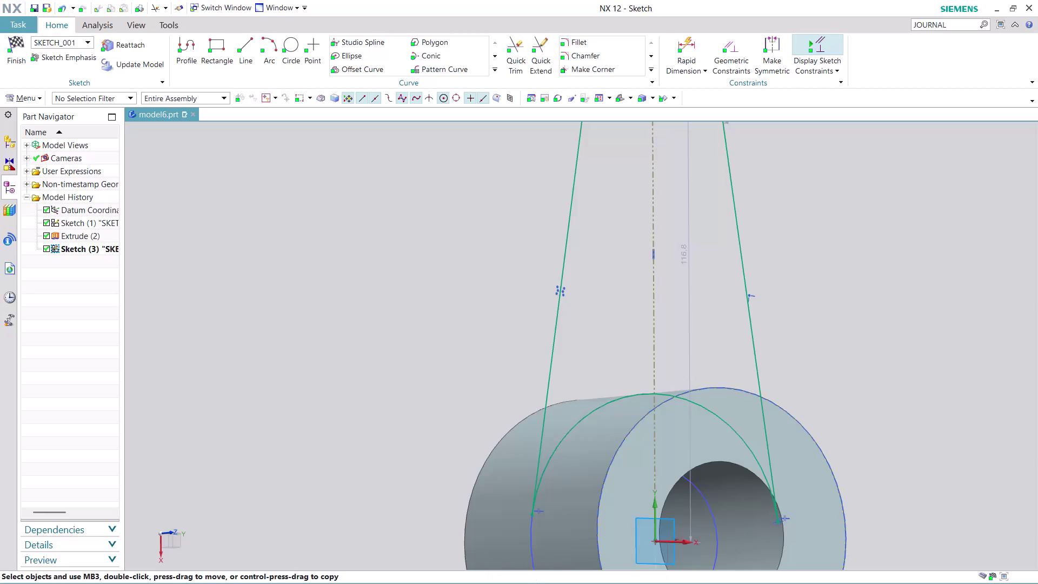
Zoom the view and orient it normal to the lever sketch plane.
scroll(down, 3)
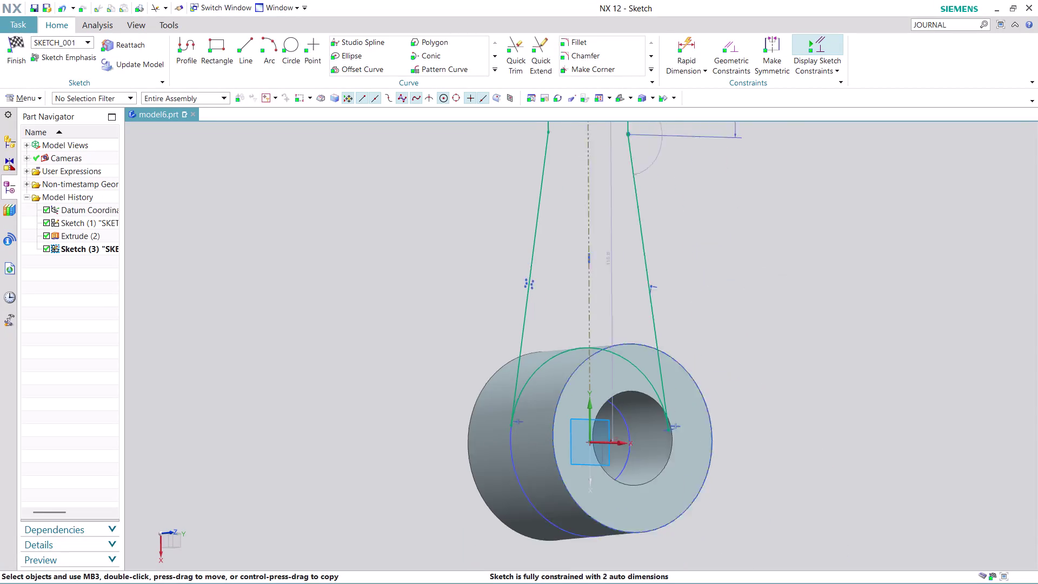
scroll(down, 3)
scroll(up, 3)
scroll(down, 3)
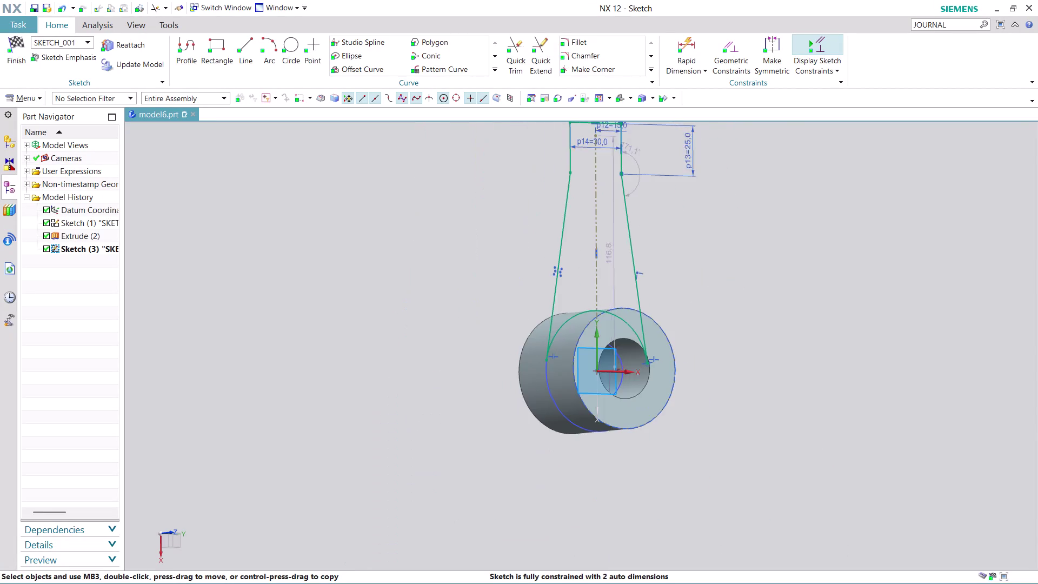
scroll(down, 3)
scroll(up, 3)
scroll(up, 3)
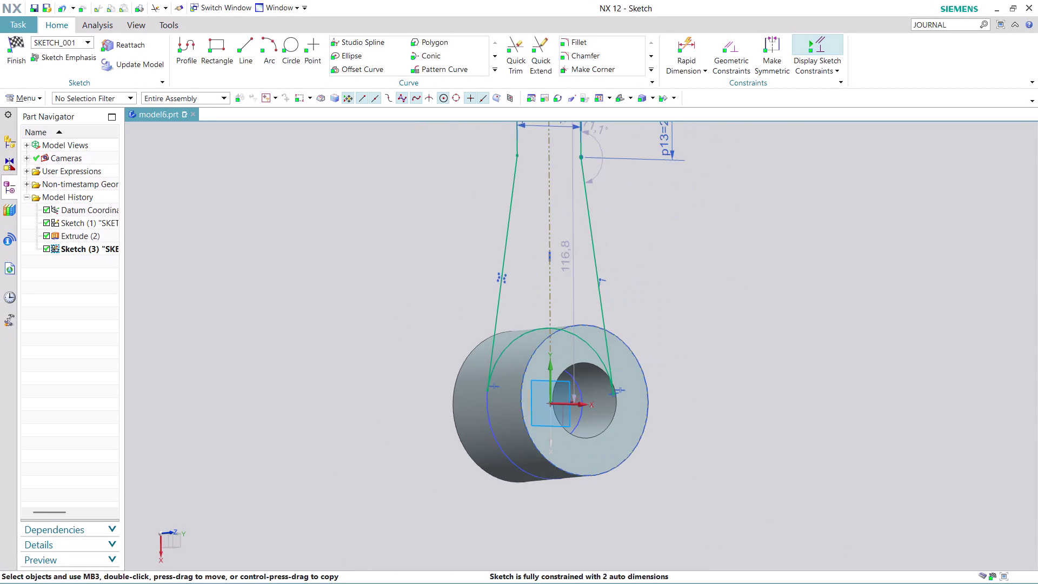
right_click(171, 532)
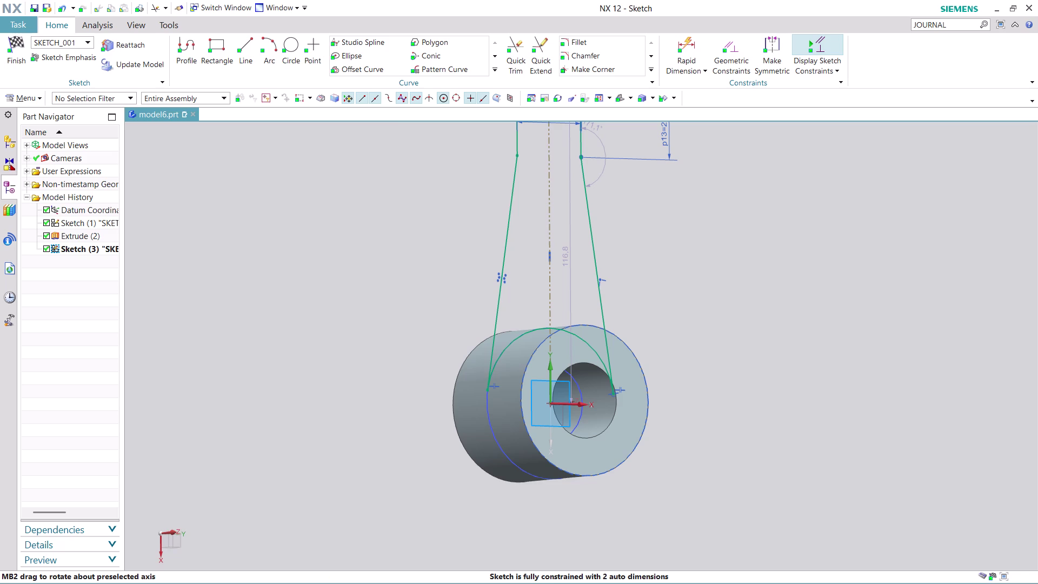
click(255, 332)
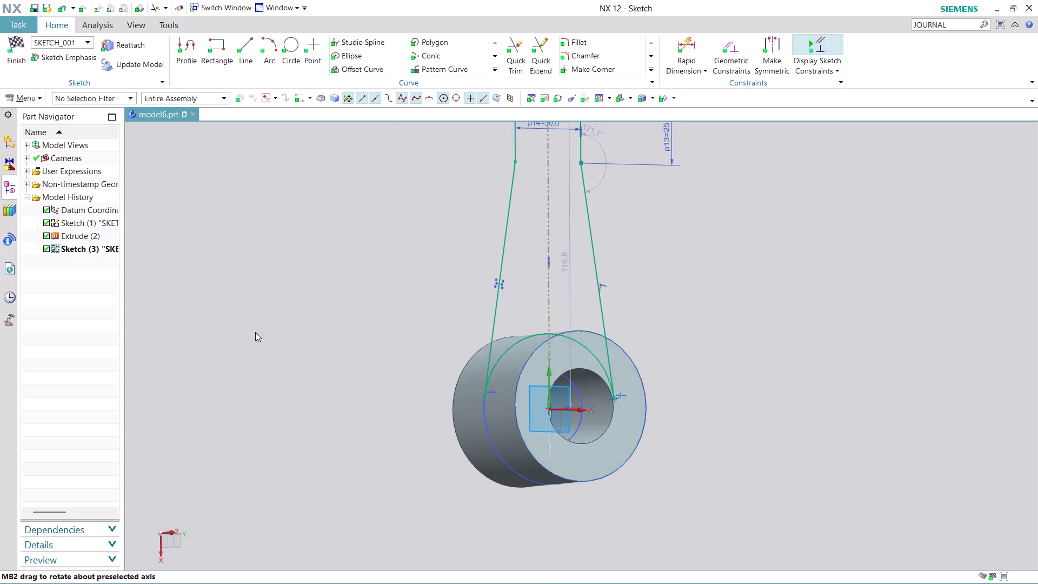
scroll(up, 3)
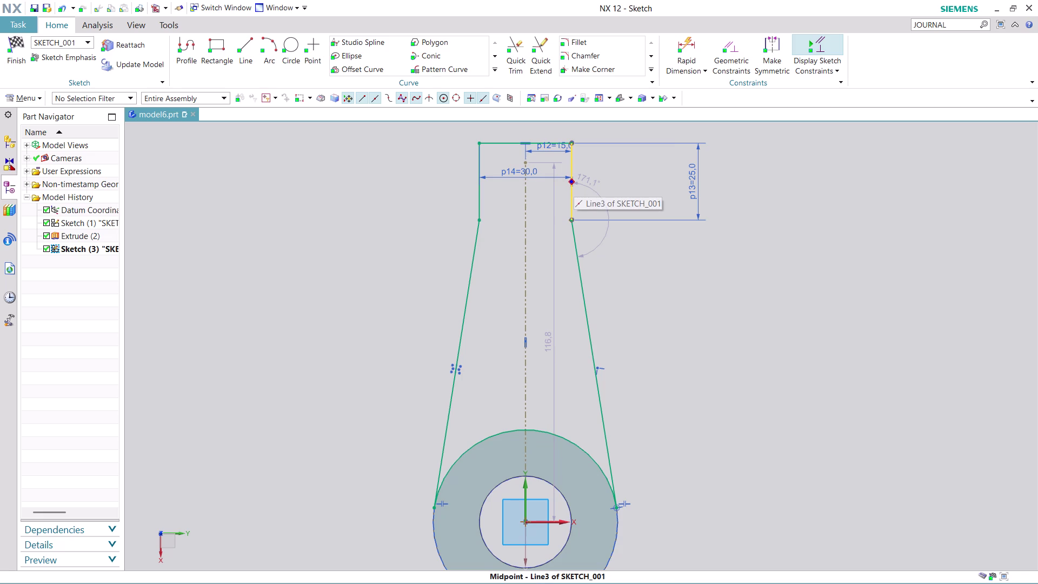
click(698, 42)
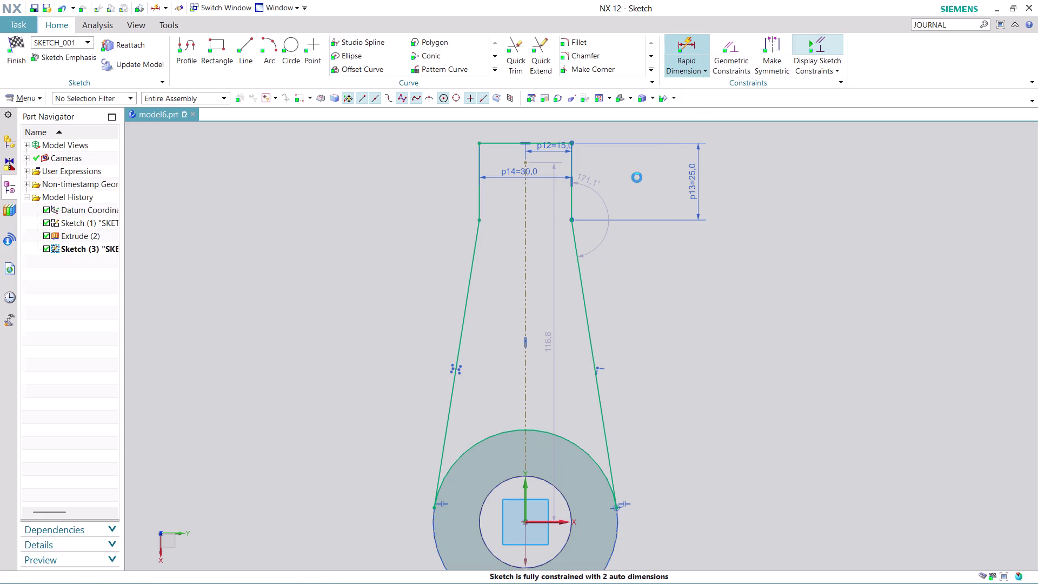
Dimension the arm's right-edge midpoint 110 from the hub centre, then finish the sketch.
click(572, 182)
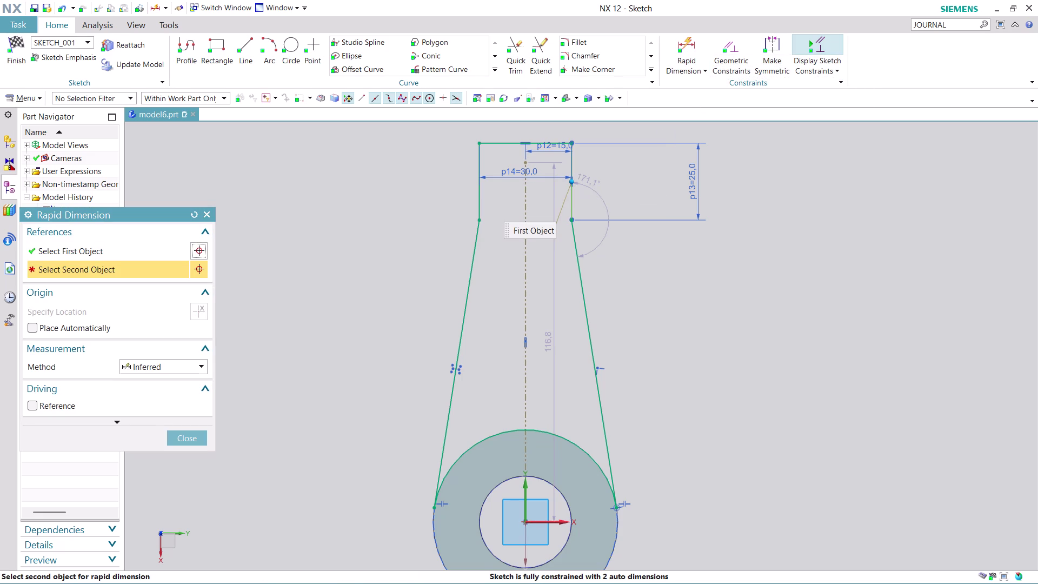
click(524, 521)
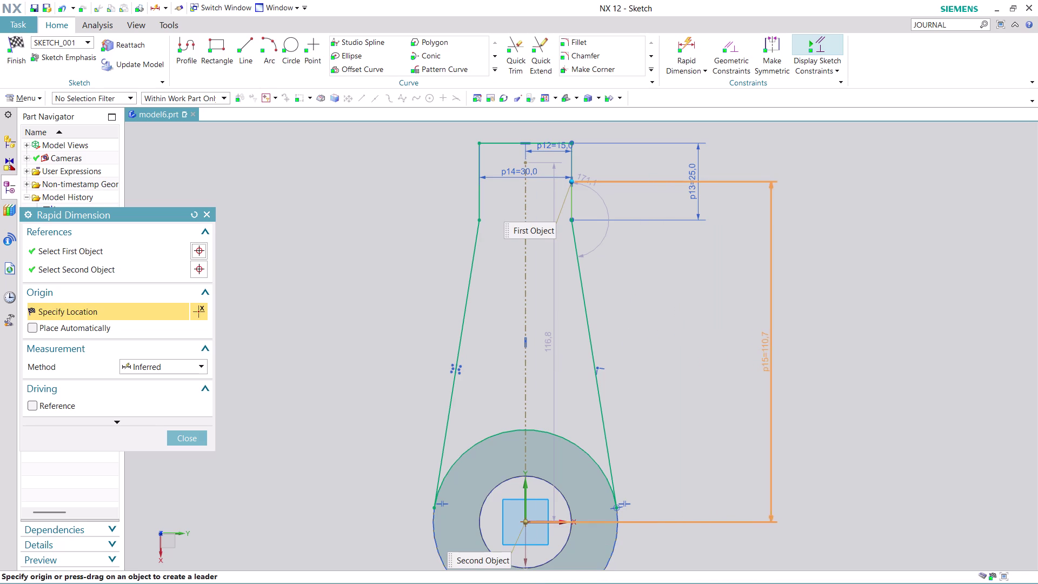
click(770, 335)
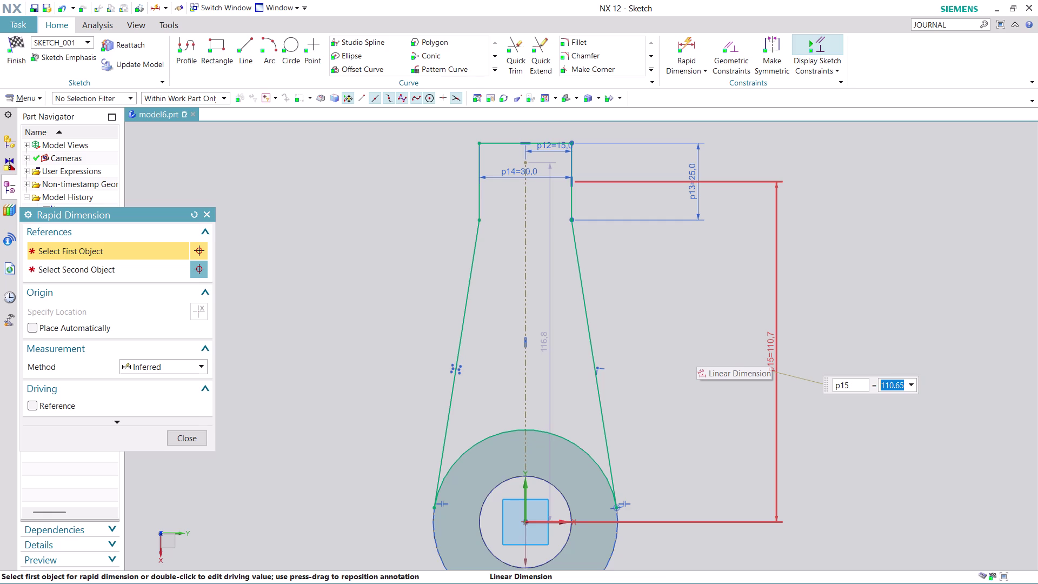
text(110)
key(Return)
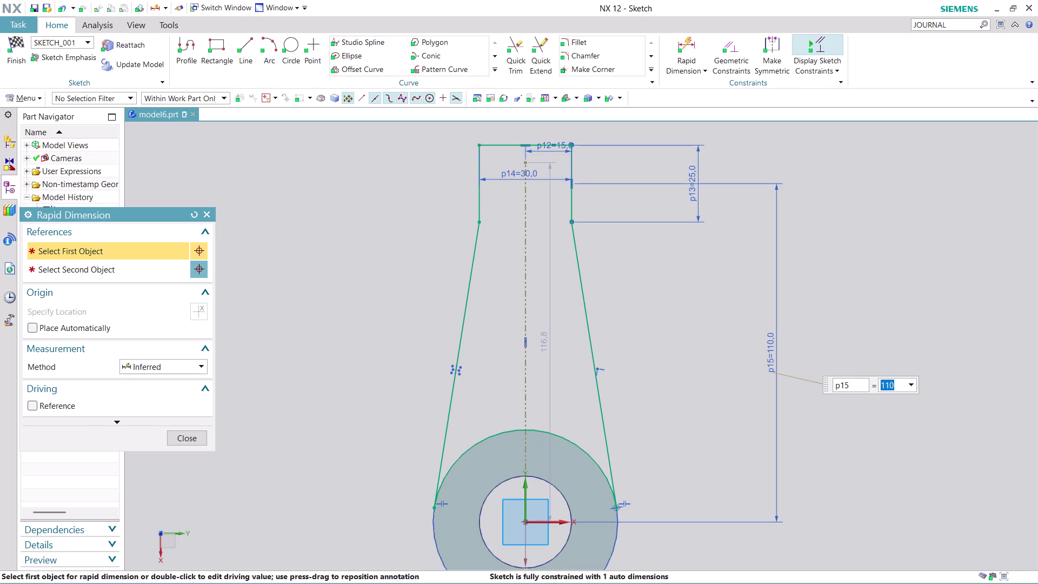
click(187, 429)
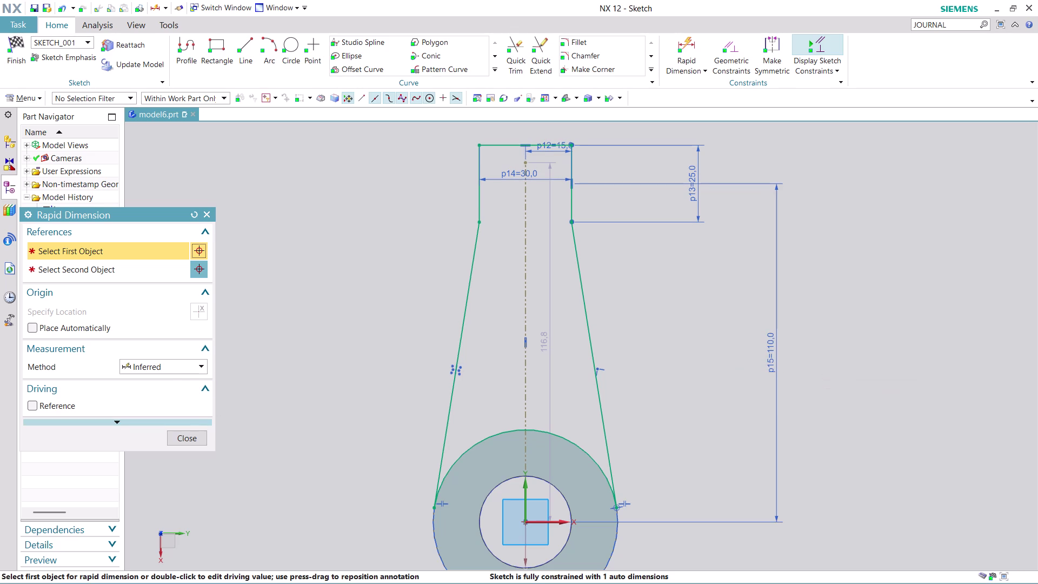
click(186, 441)
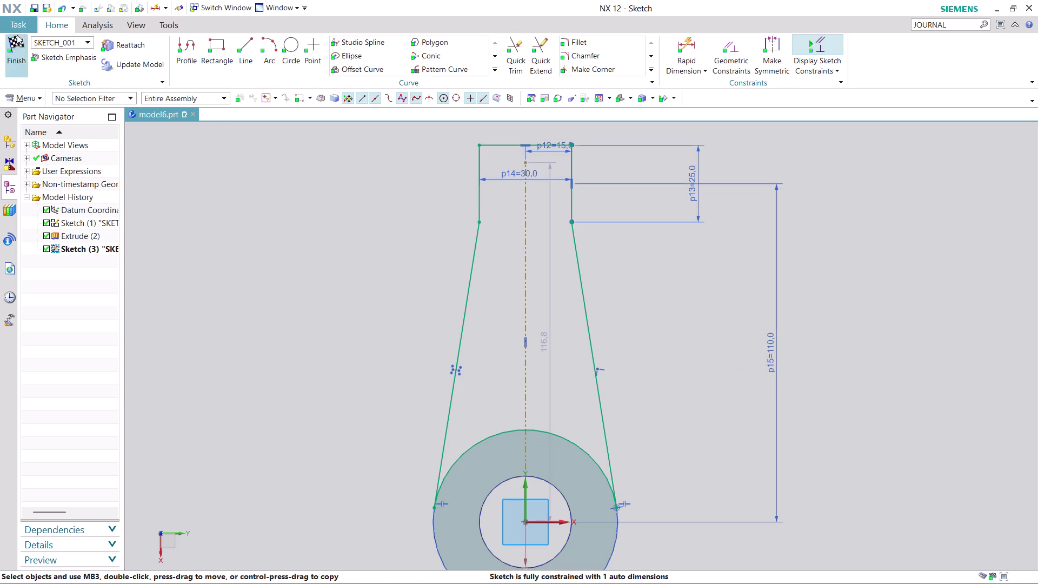
click(12, 66)
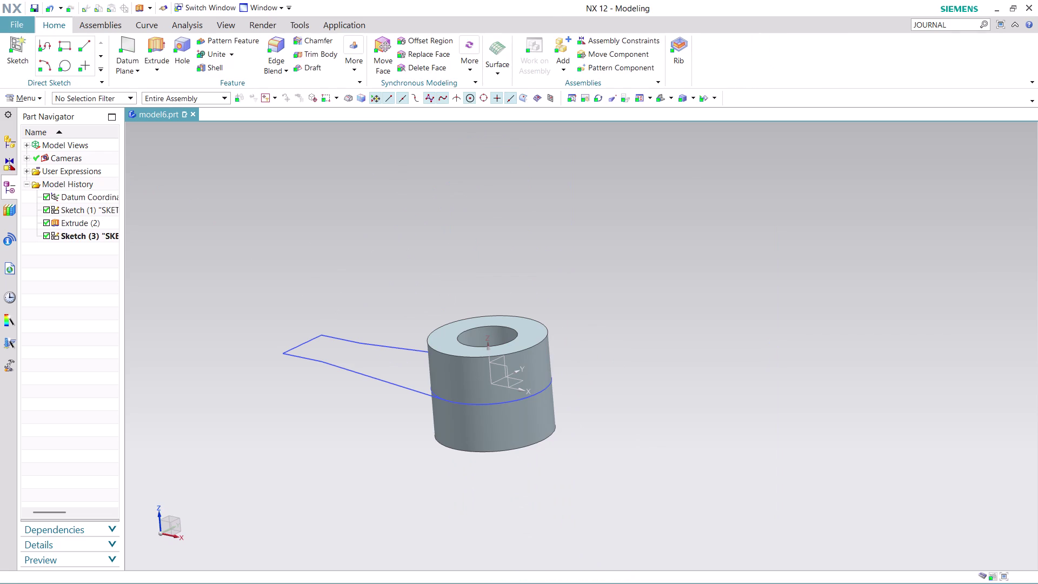
Extrude the arm profile with Symmetric Value 25 mm, united with the hub ring.
click(168, 39)
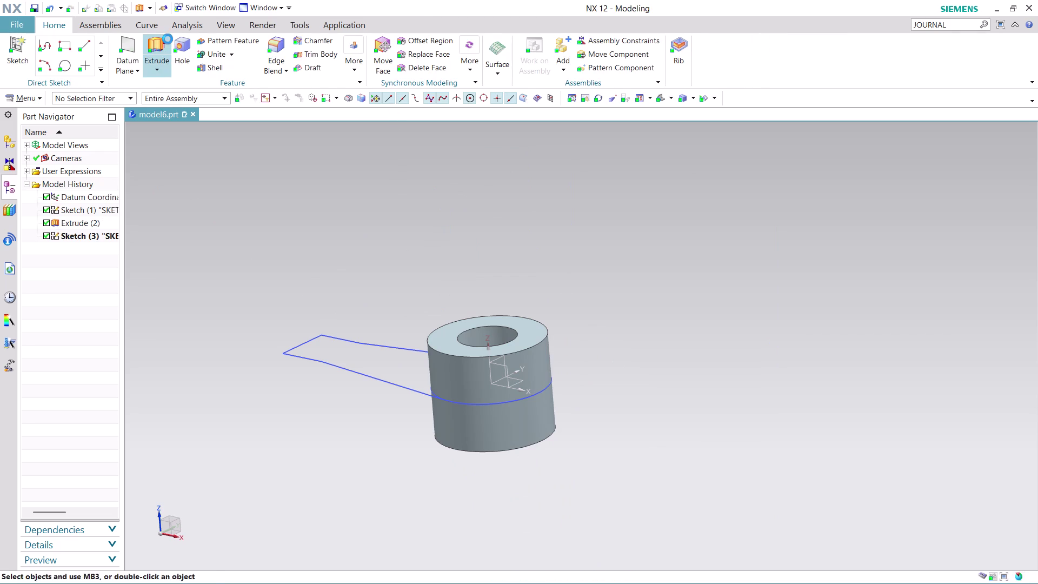
click(368, 362)
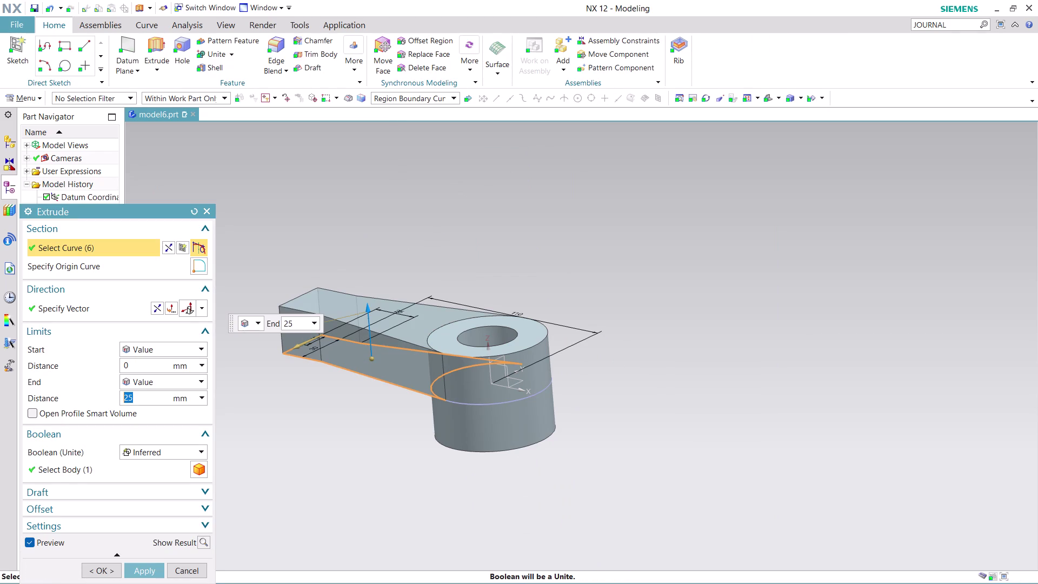
click(194, 380)
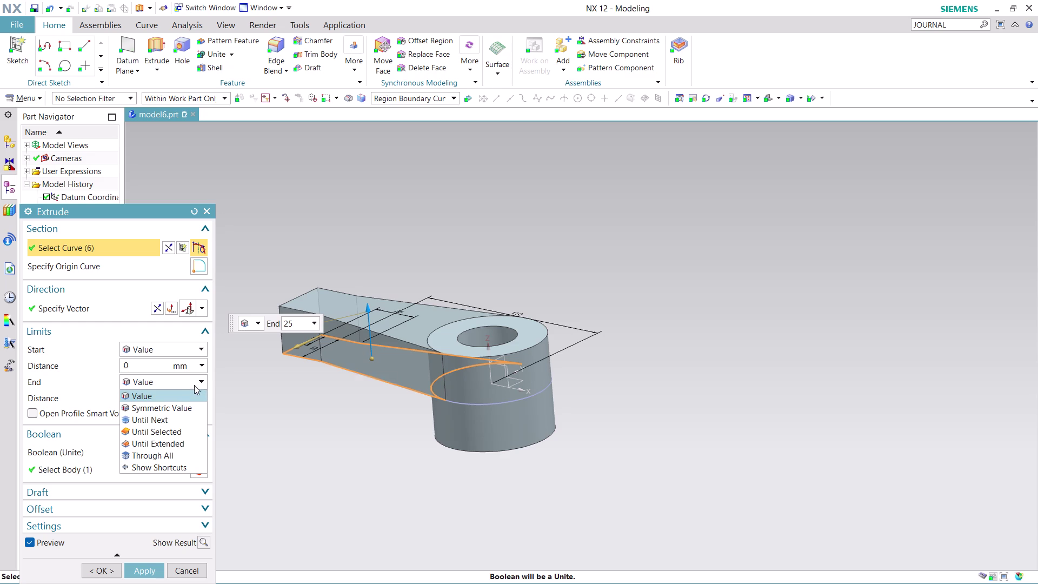
click(180, 411)
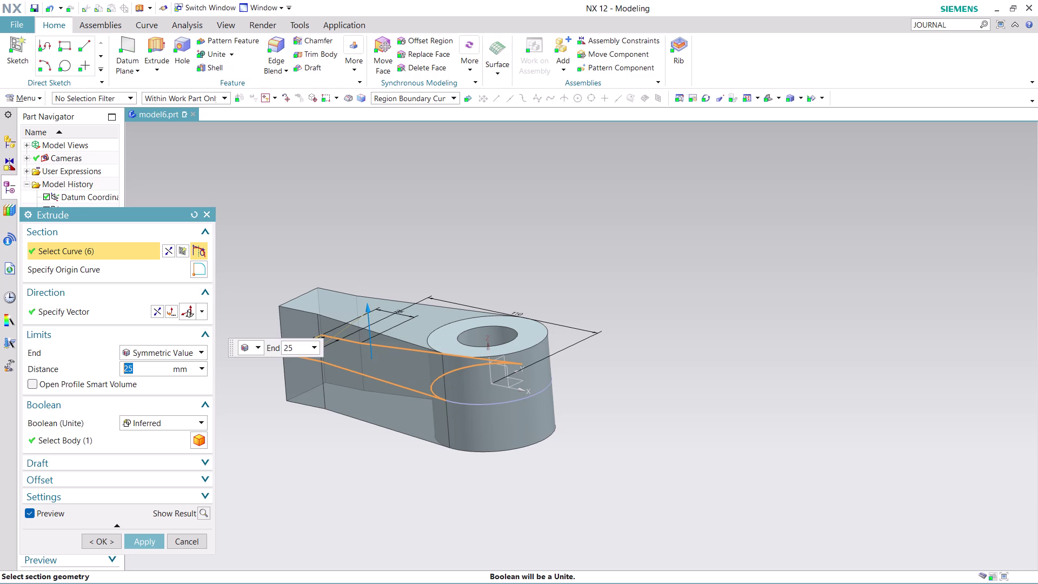
key(5)
click(143, 540)
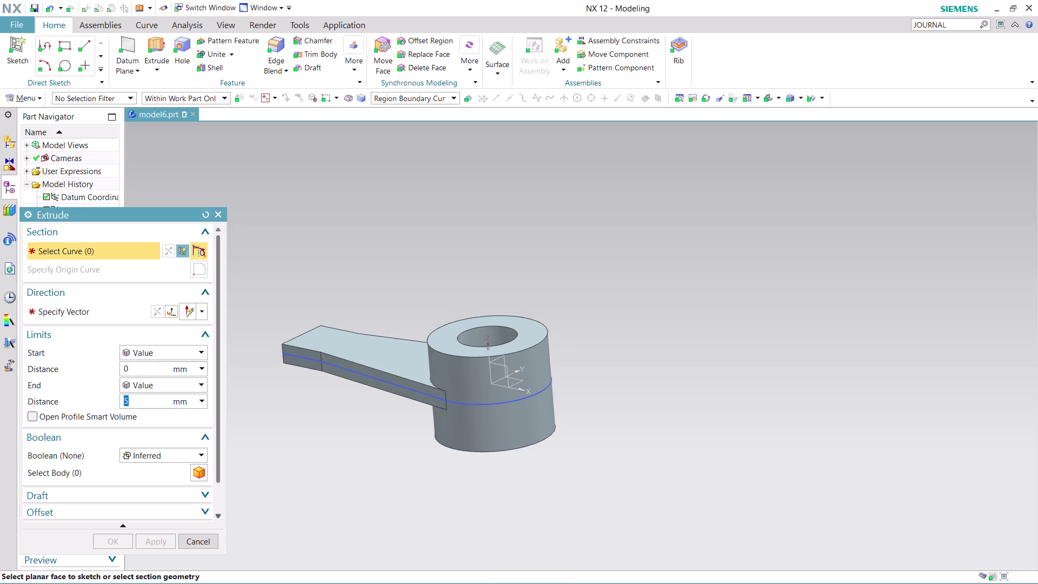
click(207, 538)
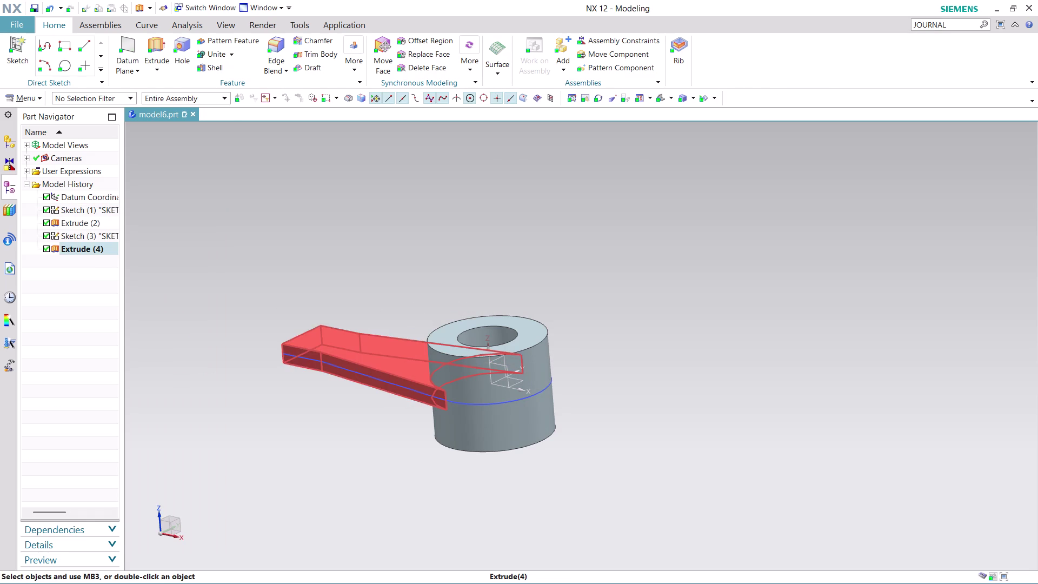
scroll(up, 3)
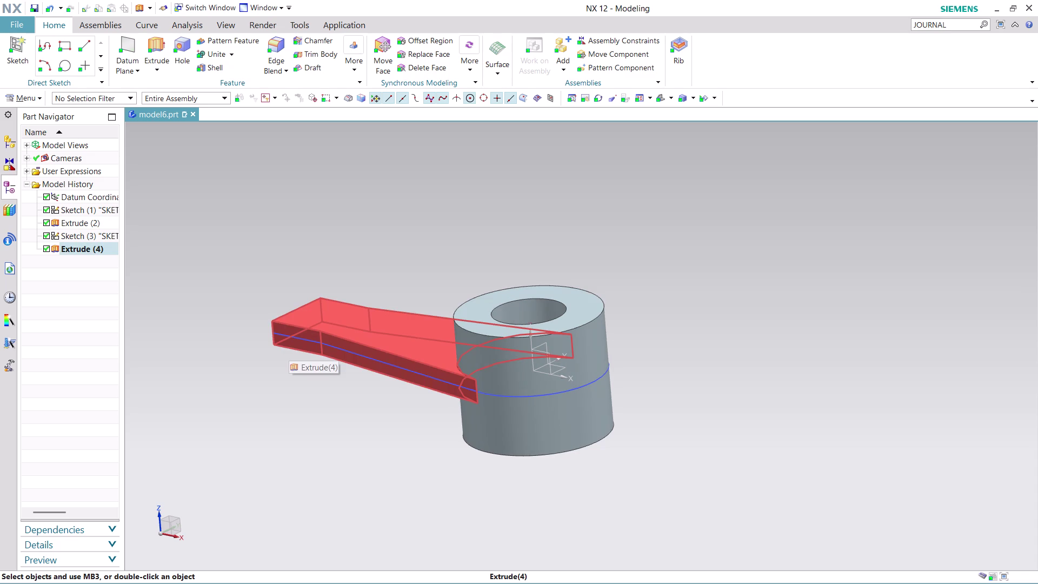
click(33, 98)
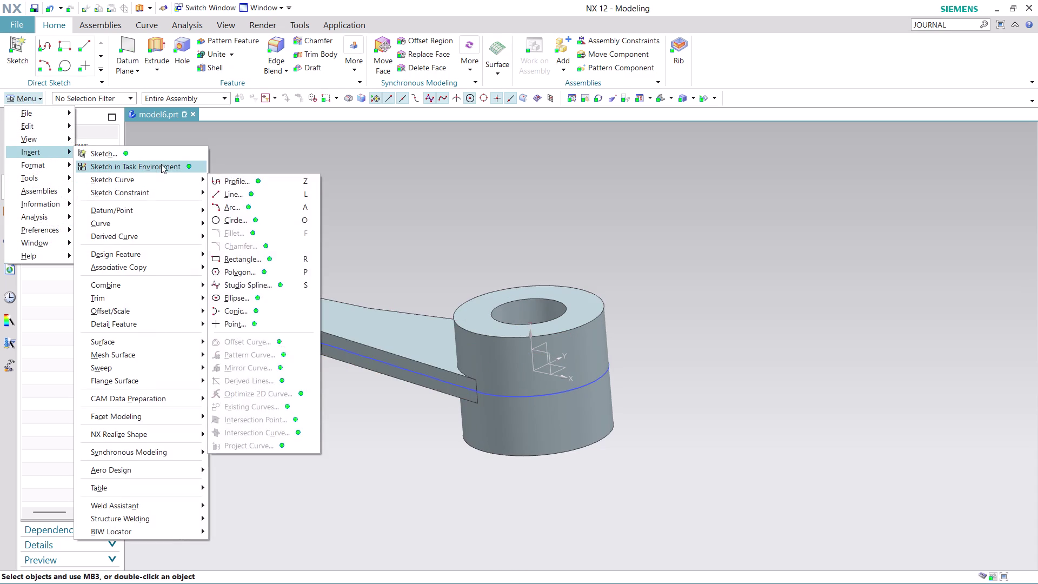
Create Sketch (5) on the arm's end face with an edge-based horizontal vector and origin point.
click(162, 164)
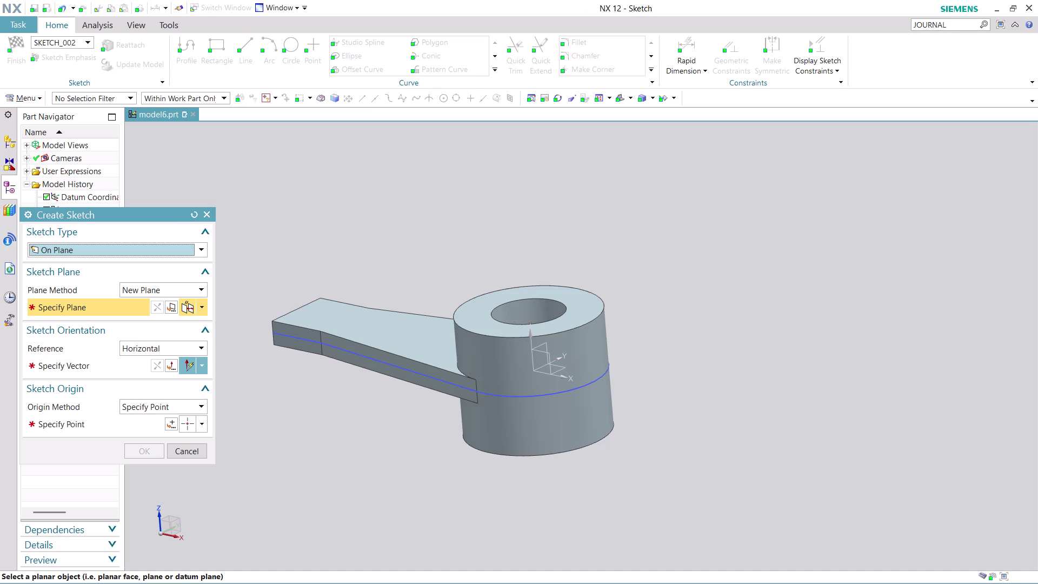
click(293, 332)
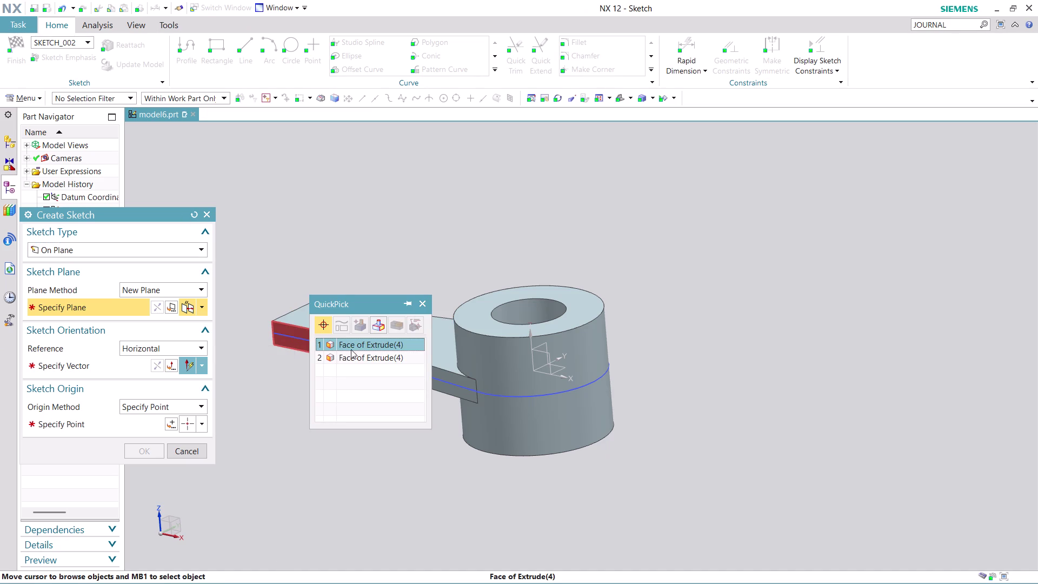
click(365, 343)
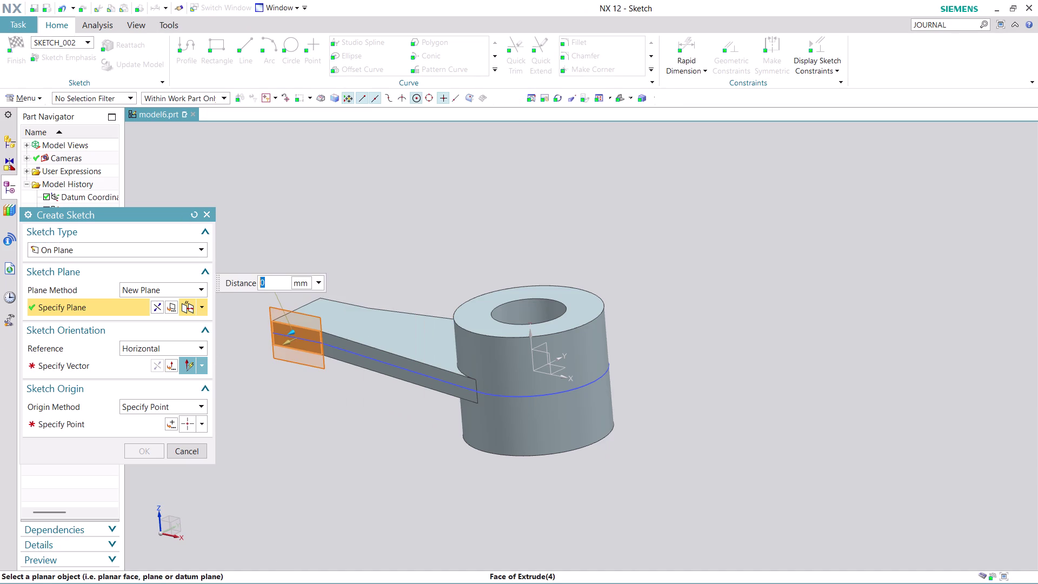
click(129, 366)
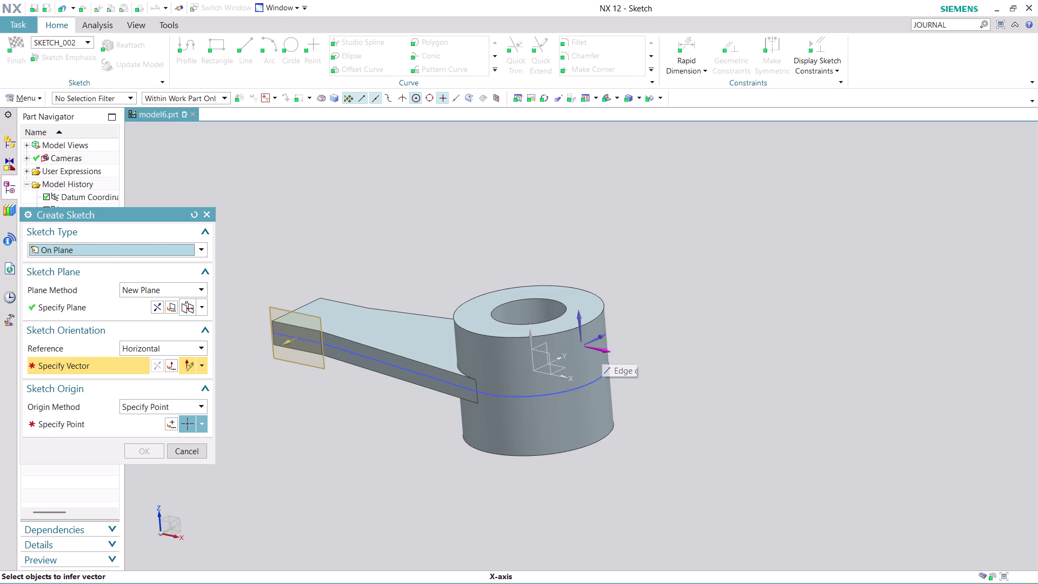
click(580, 317)
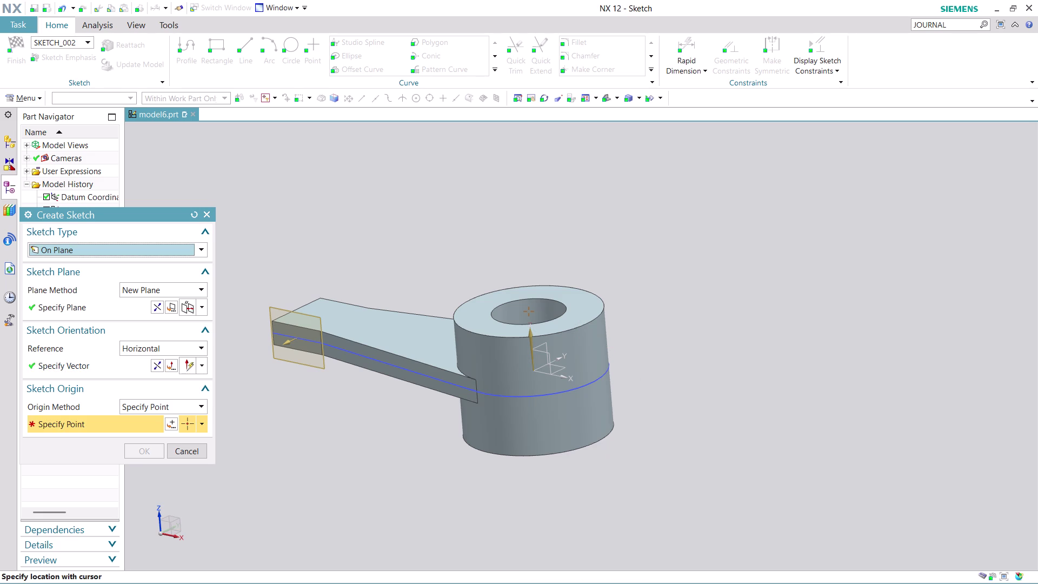
click(168, 426)
click(152, 436)
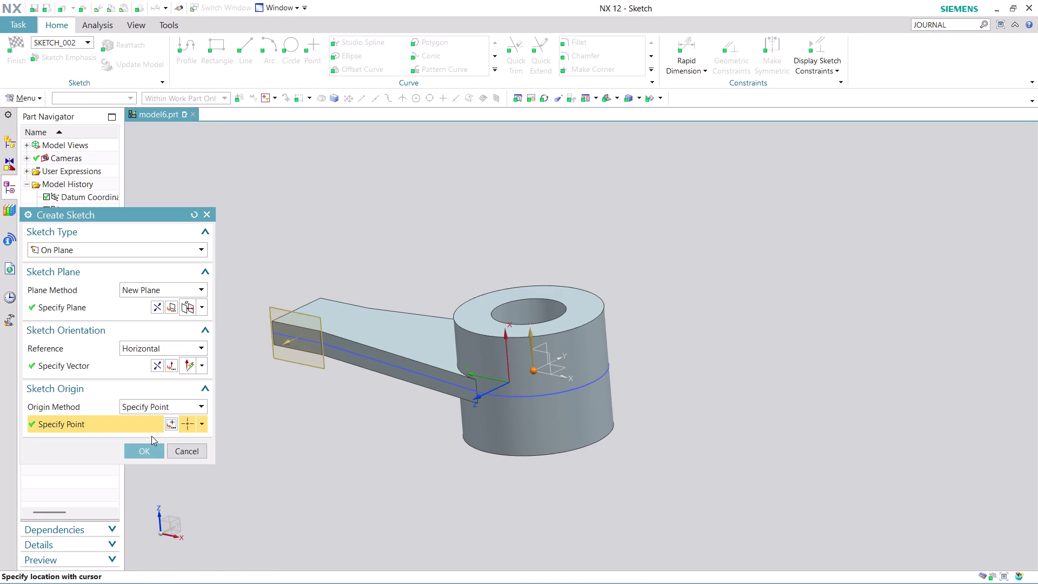
click(144, 450)
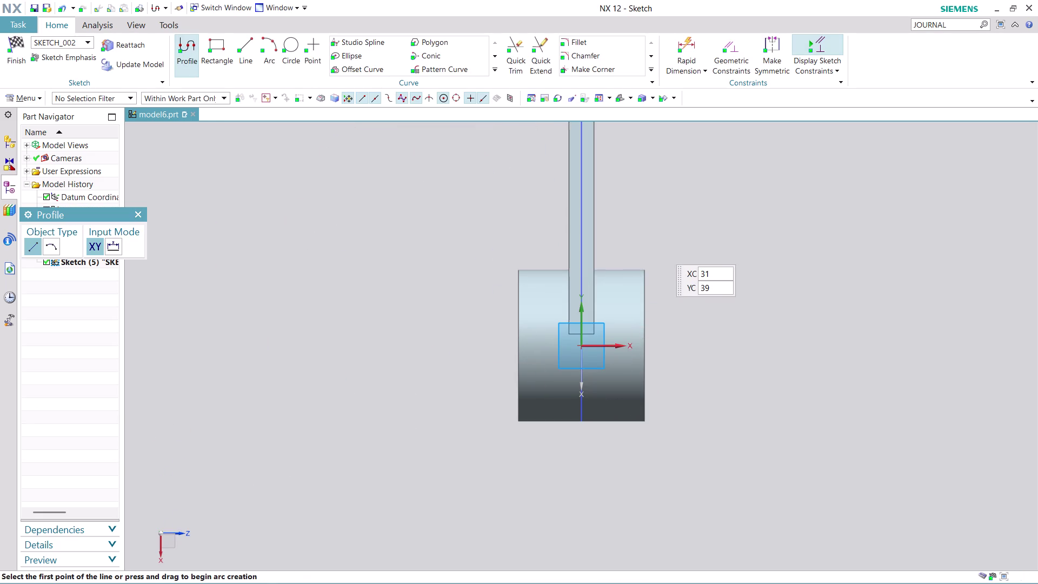
Zoom and pan onto the arm's upper end, trying Circle and Profile before cancelling.
scroll(up, 3)
scroll(down, 3)
scroll(down, 3)
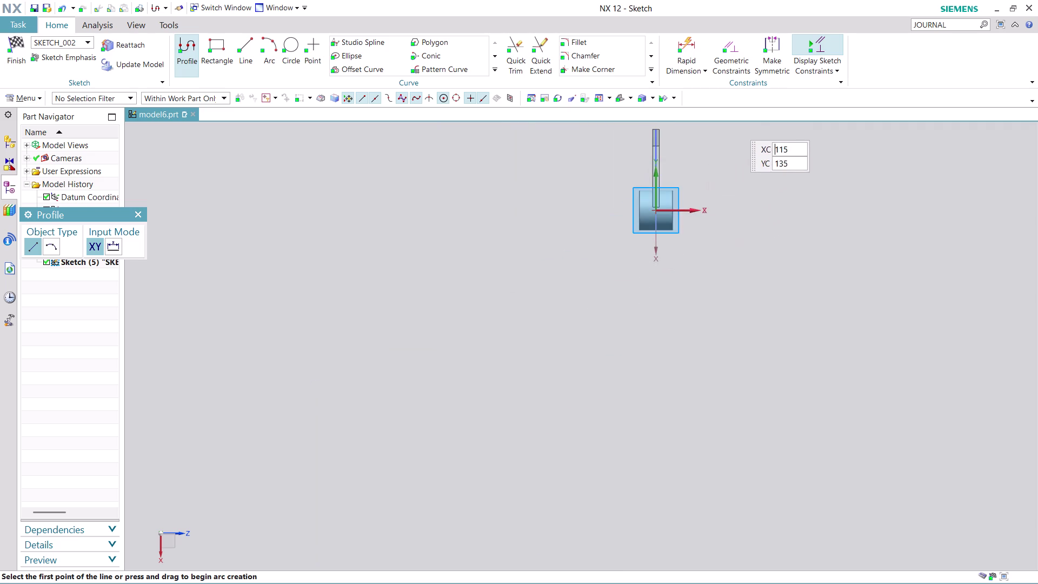
scroll(up, 3)
scroll(up, 3)
scroll(down, 3)
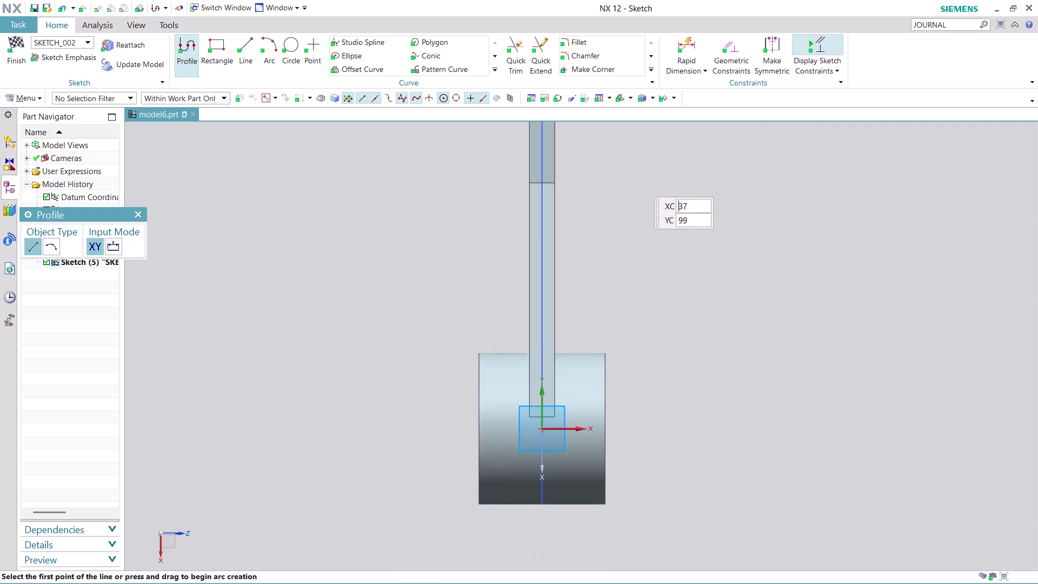
scroll(down, 3)
middle_drag(620, 220, 579, 322)
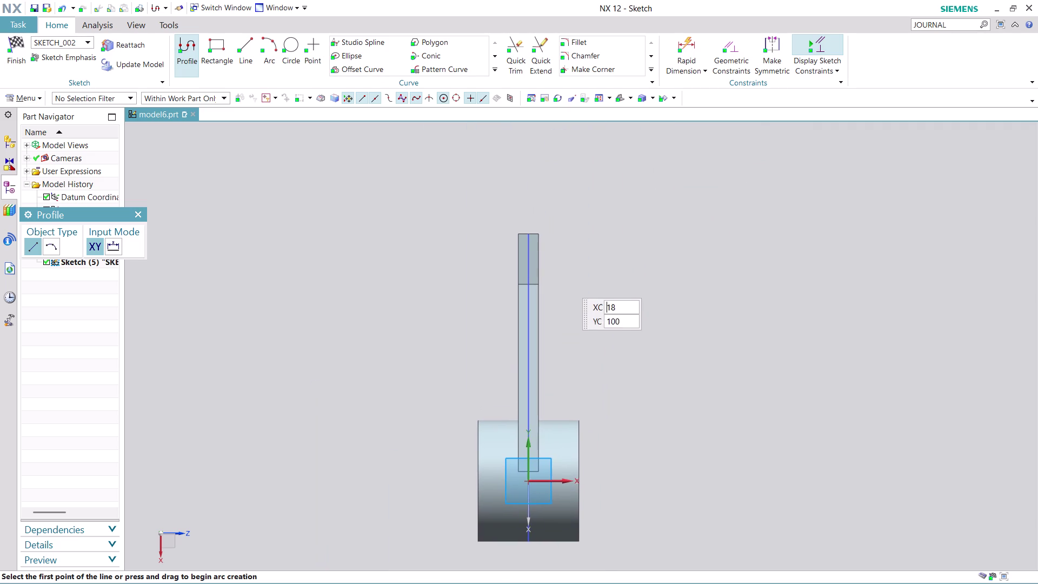
scroll(up, 3)
scroll(up, 3)
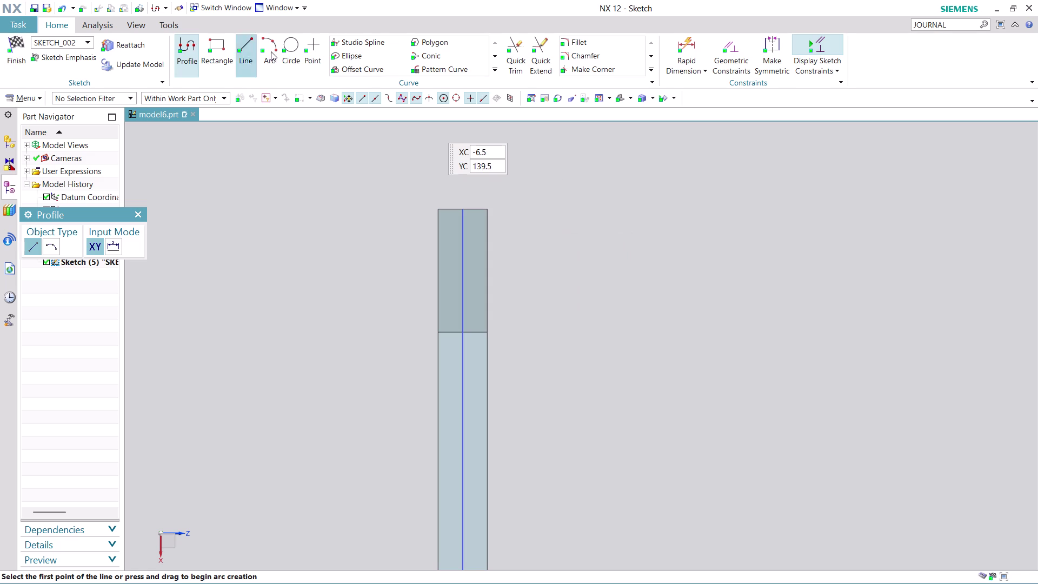
click(295, 41)
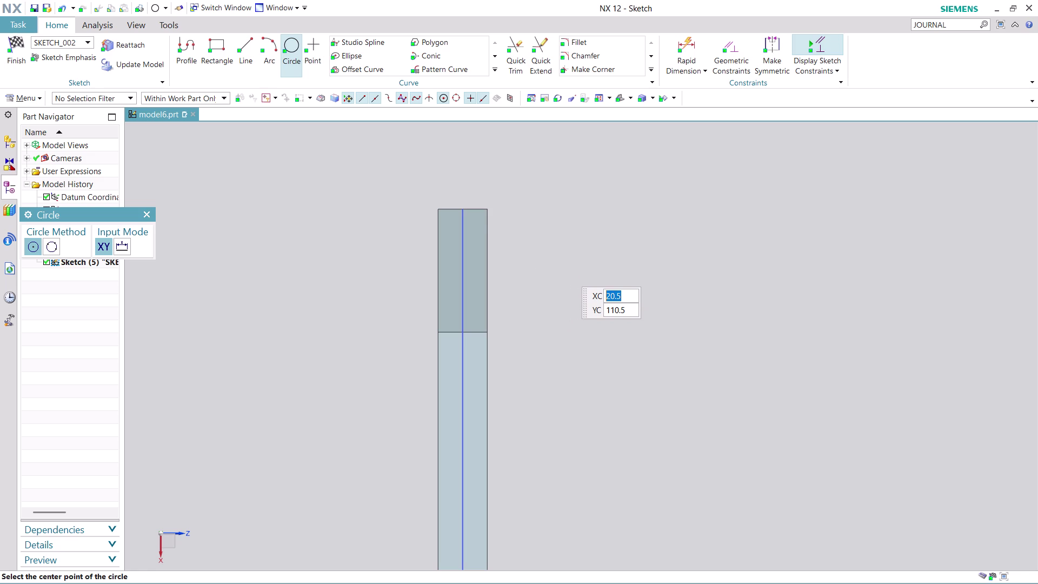
click(190, 41)
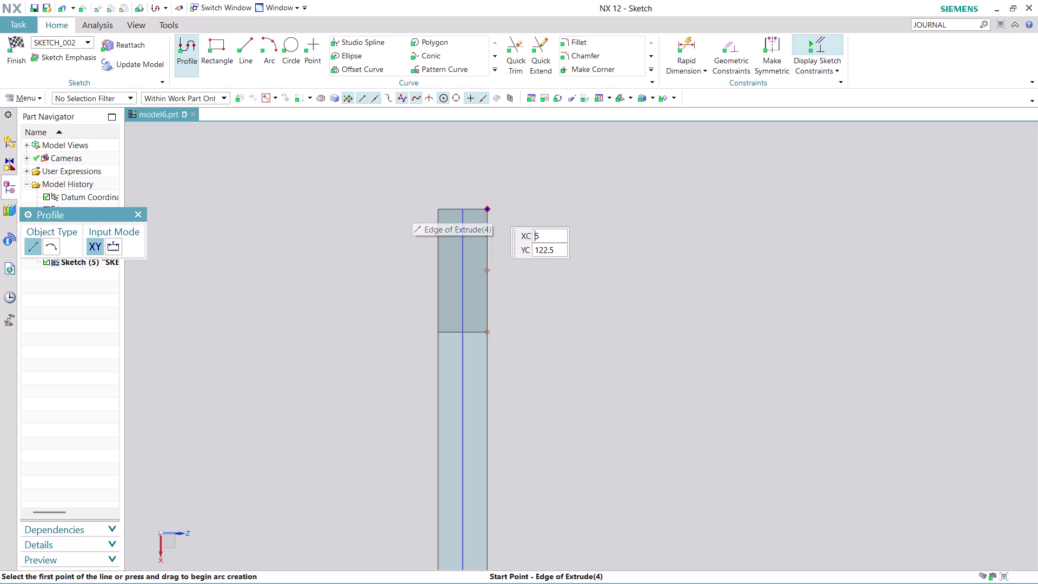
key(Escape)
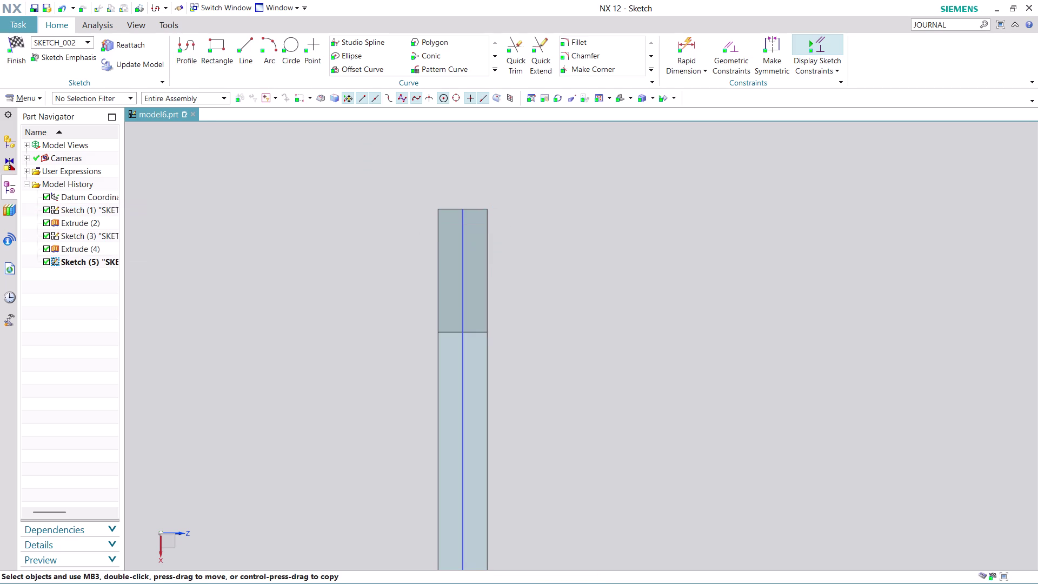
Project the arm's upper right edge into Sketch (5) as a reference curve.
click(498, 68)
click(452, 93)
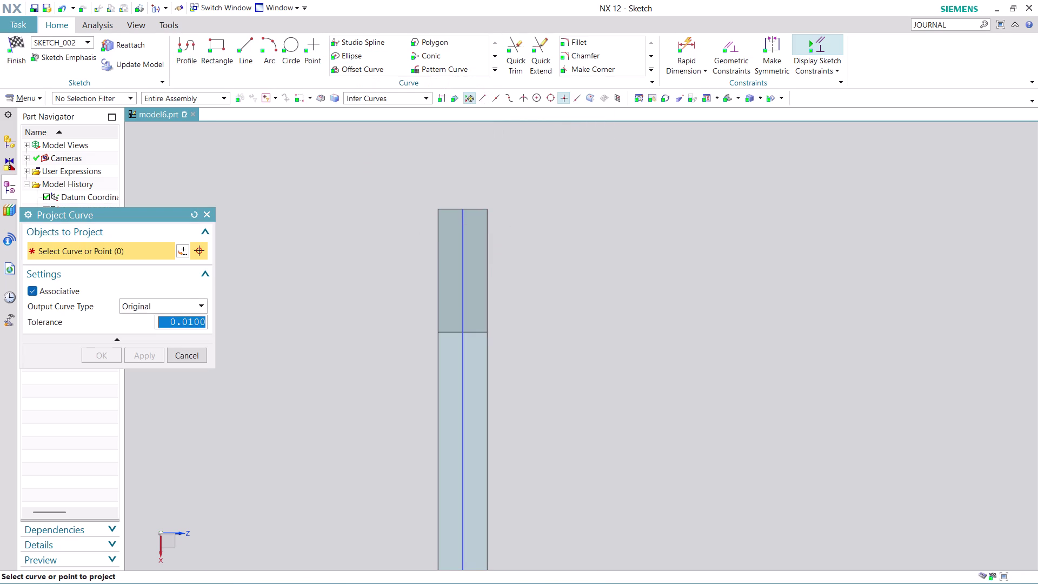
click(488, 276)
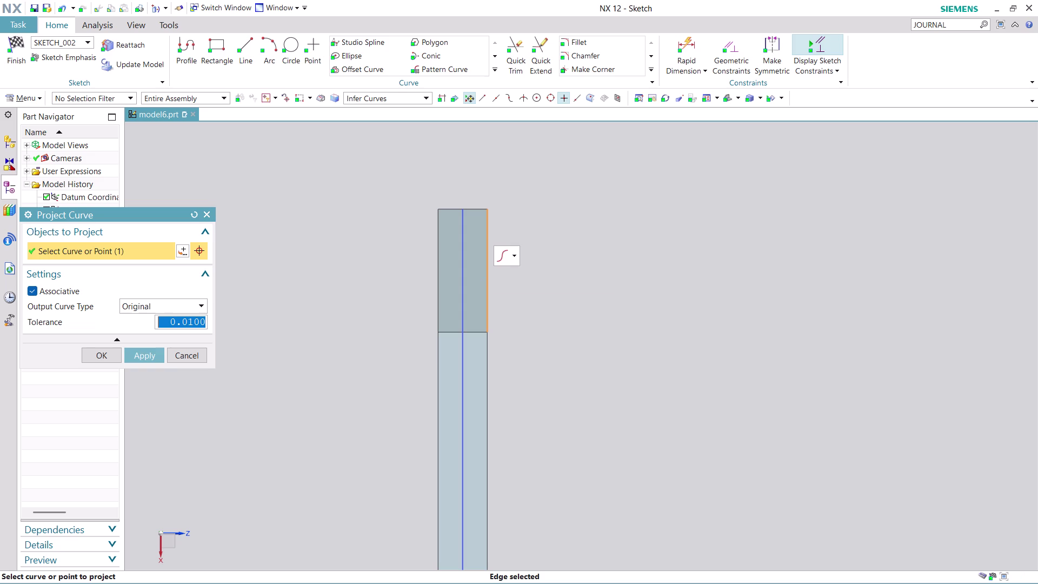
click(152, 351)
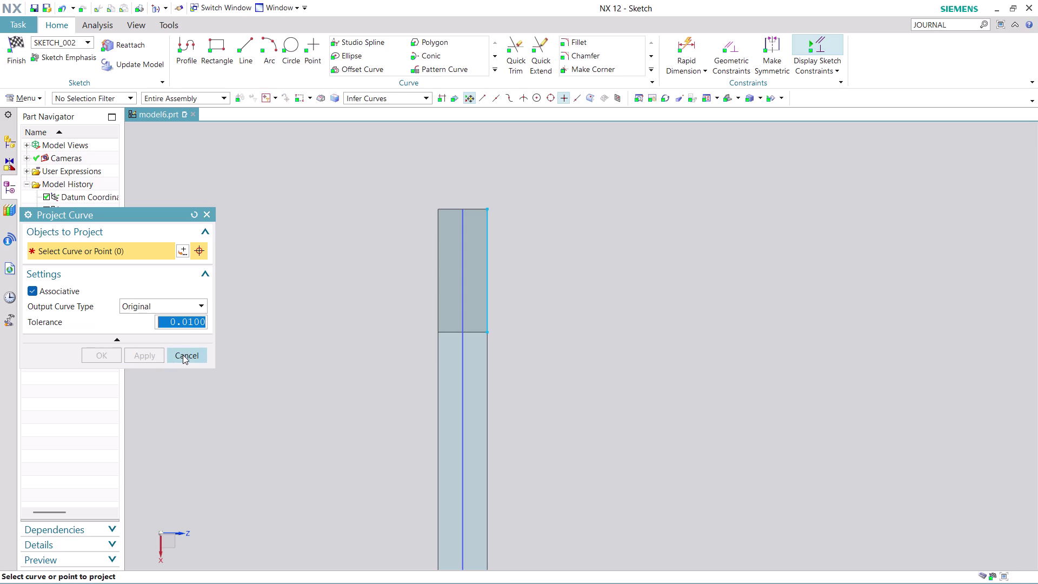
click(182, 355)
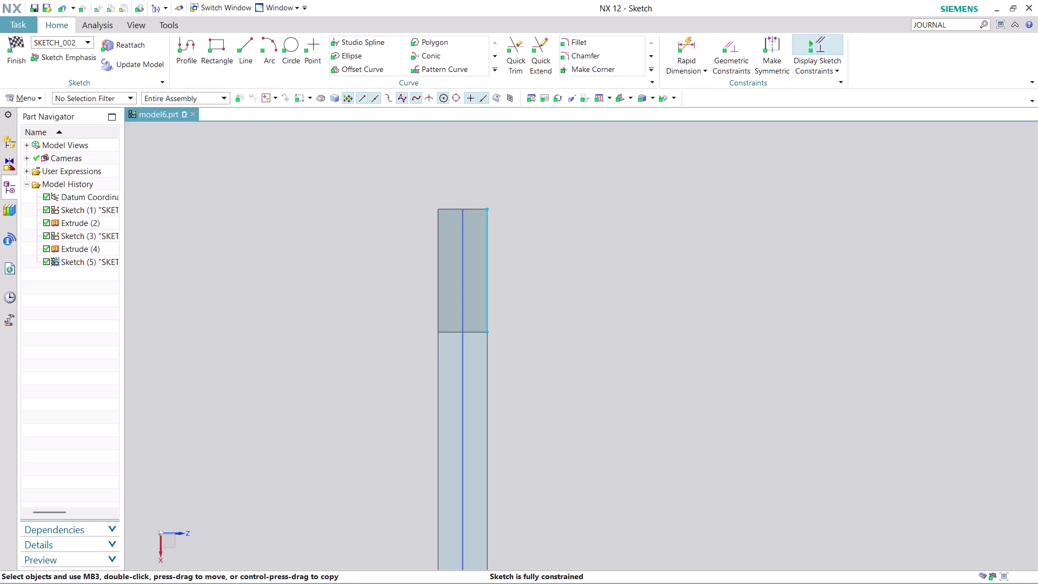
click(188, 48)
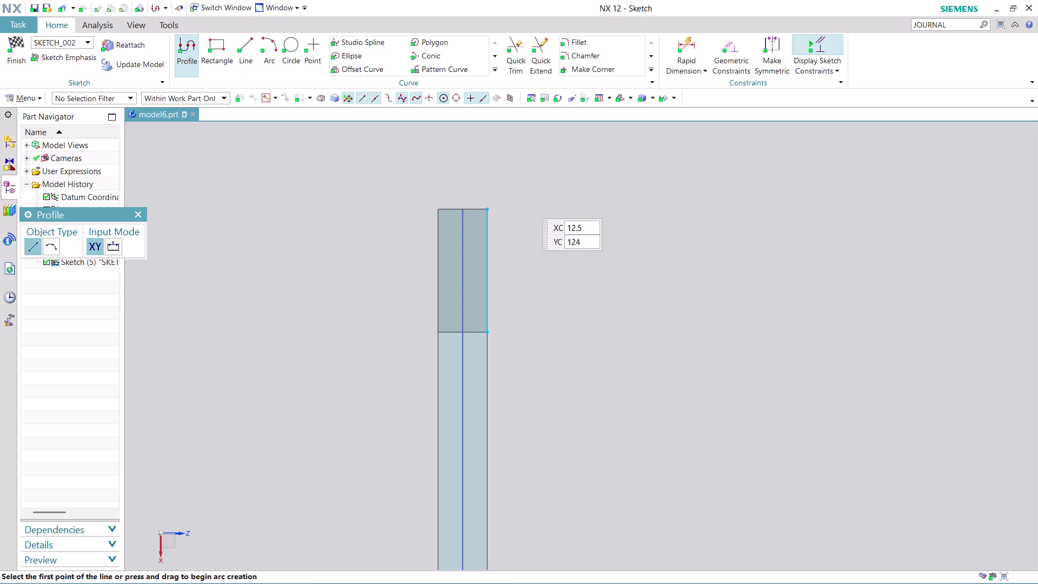
Draw a closed four-line rectangle, 26.5 wide, from the arm's top-right corner.
click(488, 208)
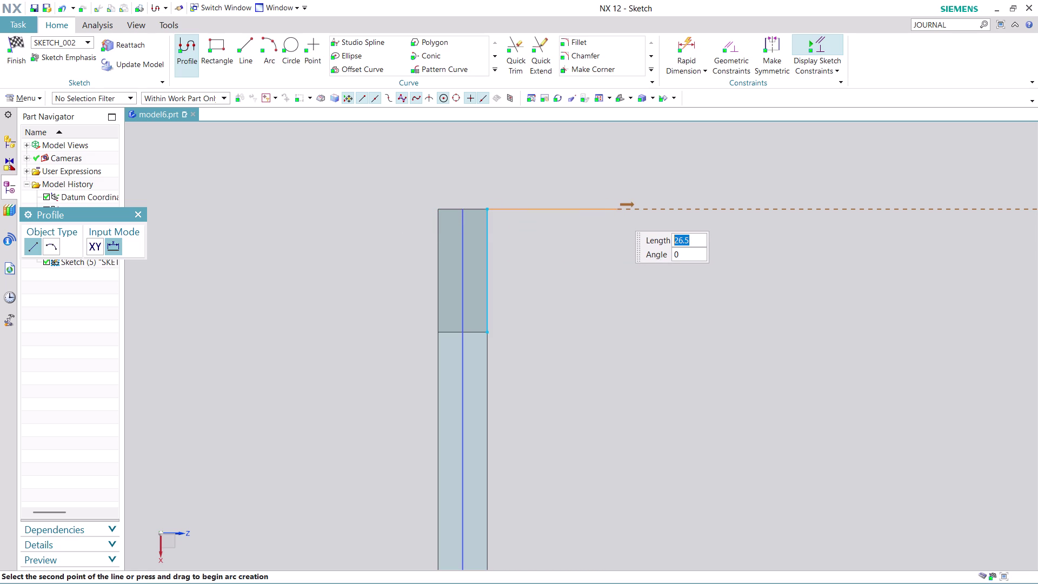
click(618, 213)
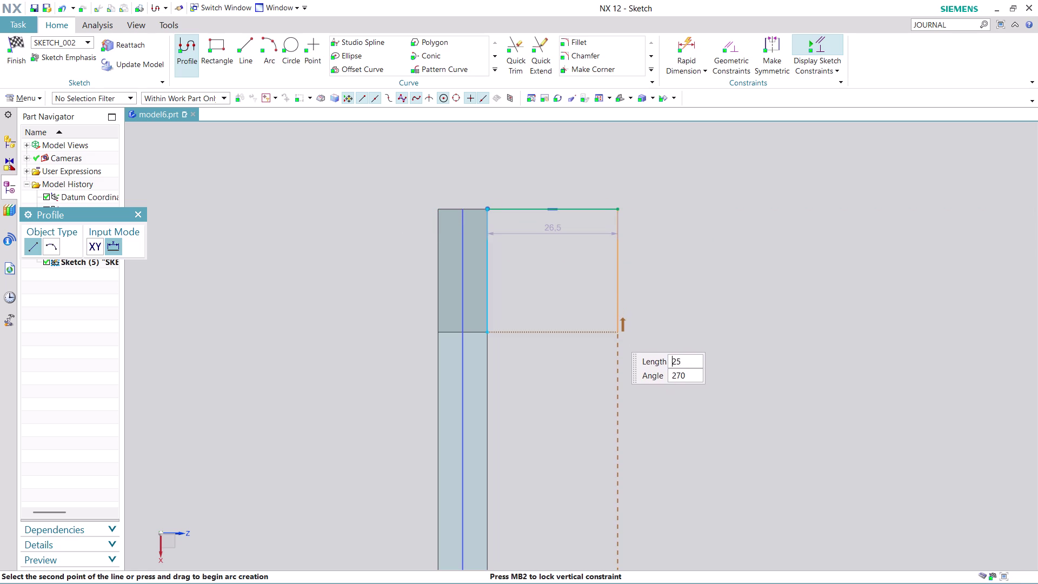
click(614, 334)
click(487, 329)
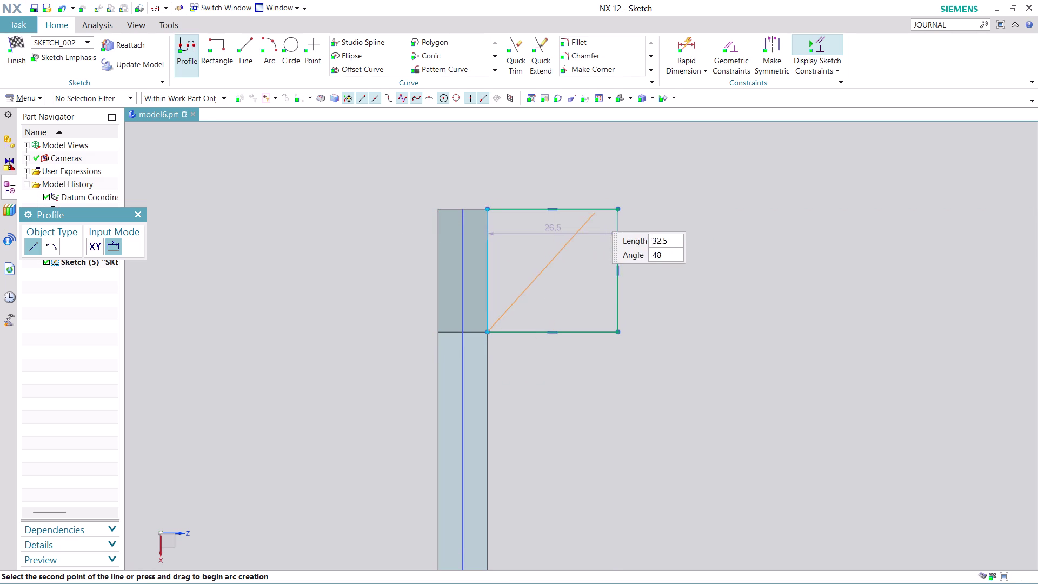
key(Escape)
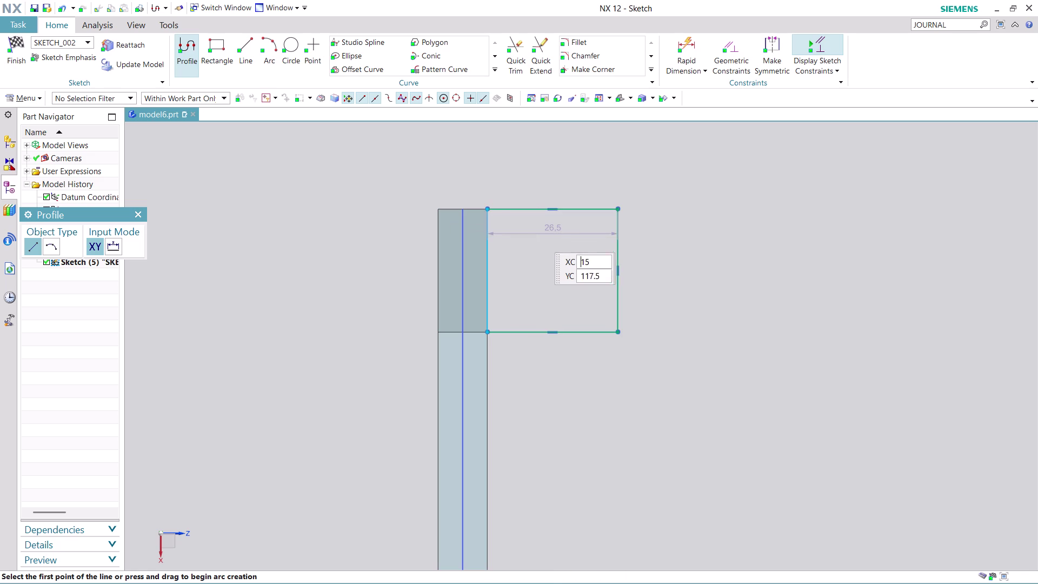
click(295, 40)
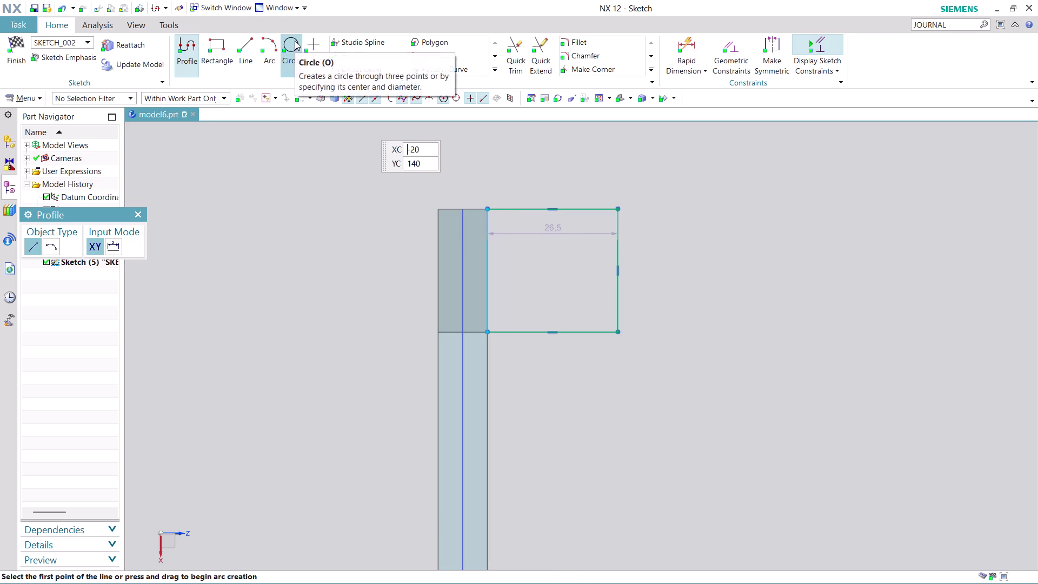
Draw concentric circles of diameter 25 and 12 at the rectangle's right-side midpoint.
click(619, 272)
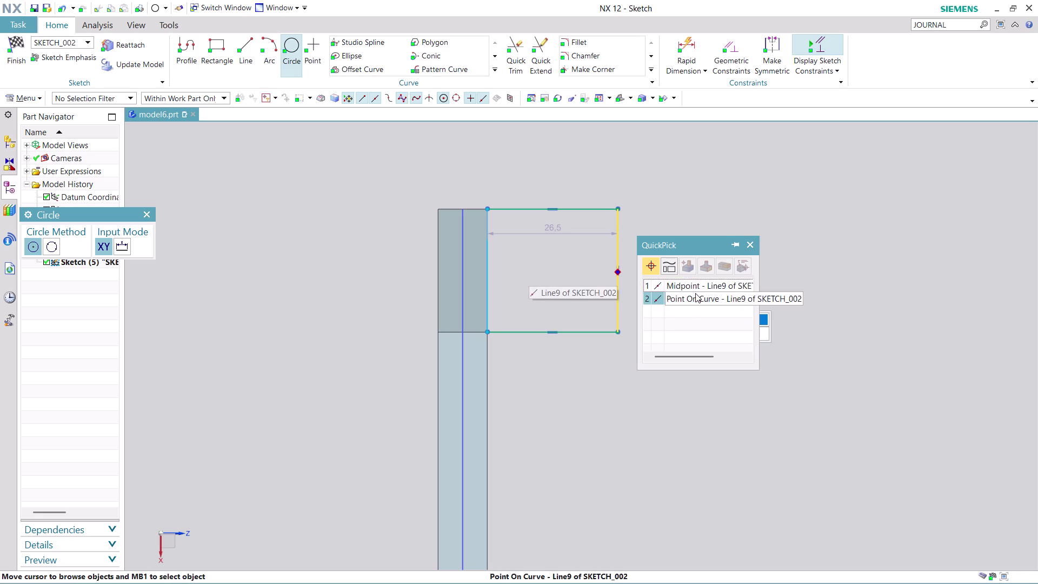
click(700, 283)
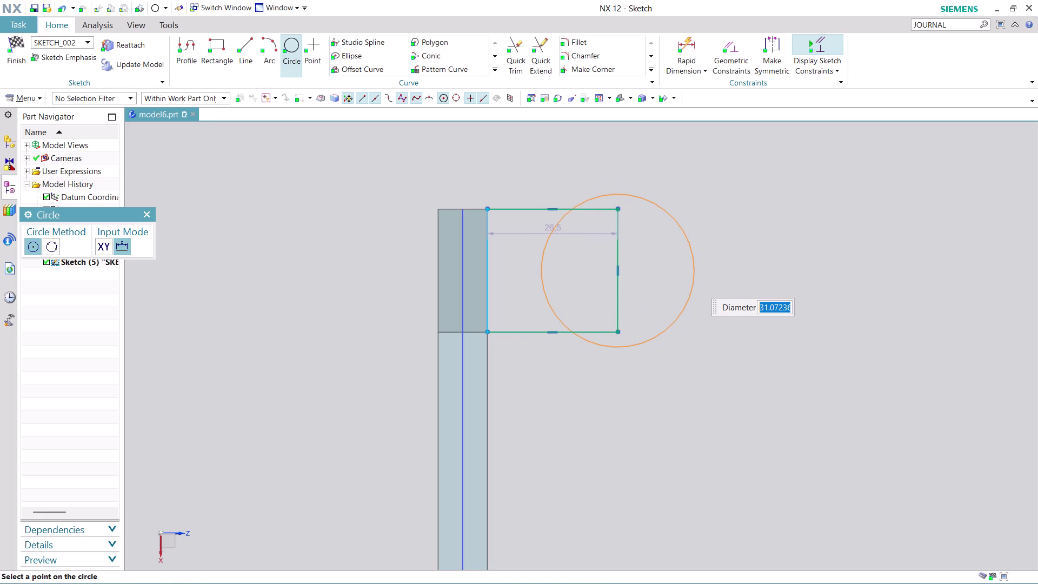
text(25)
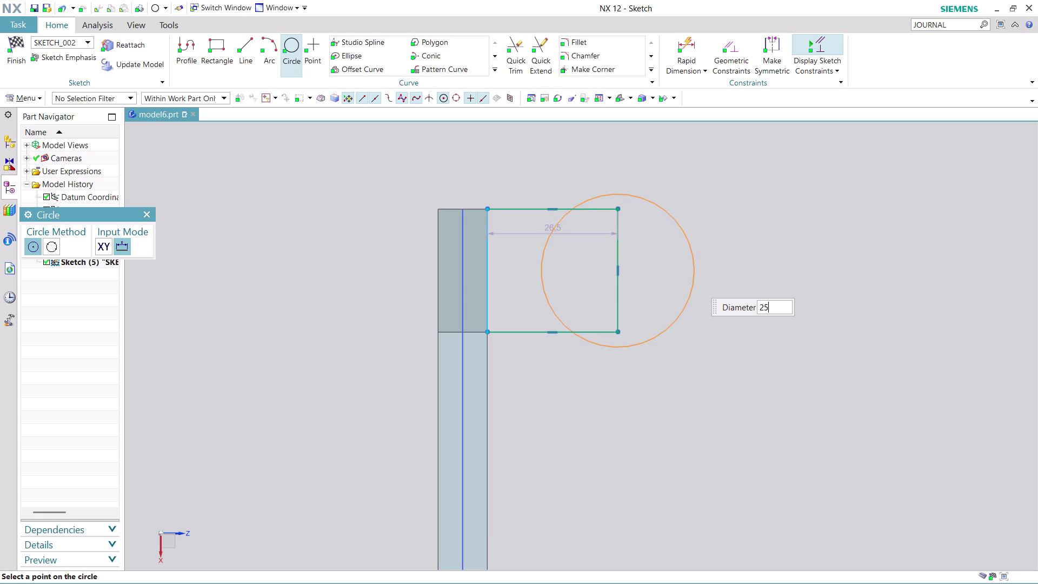
key(Return)
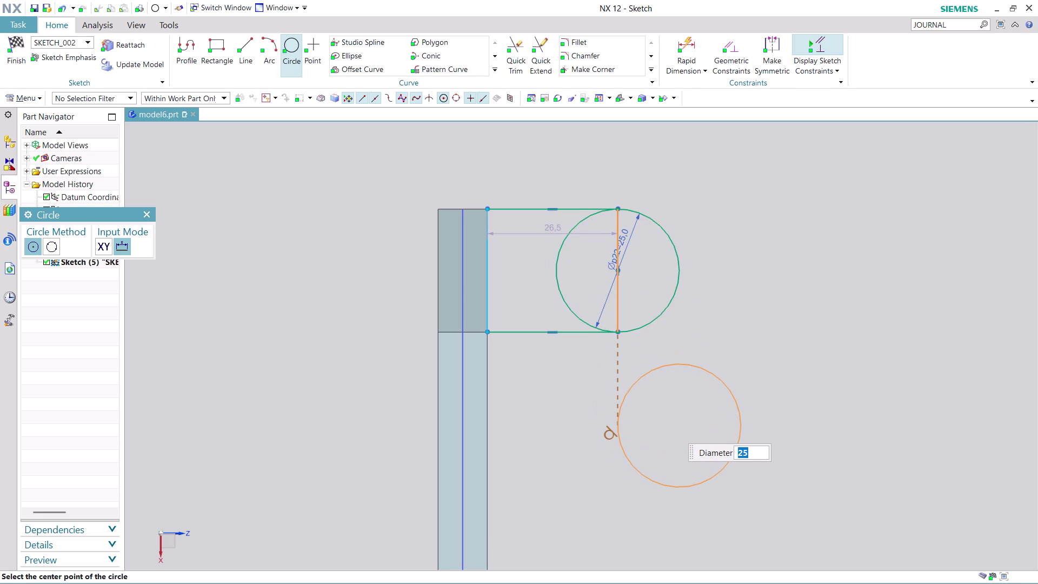
text(12)
key(Return)
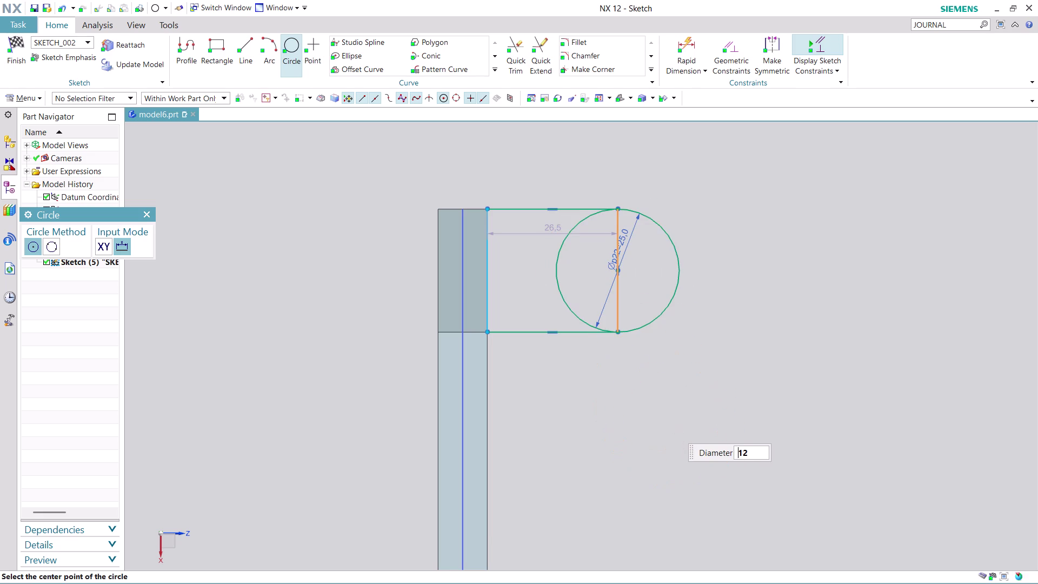
click(619, 272)
key(Escape)
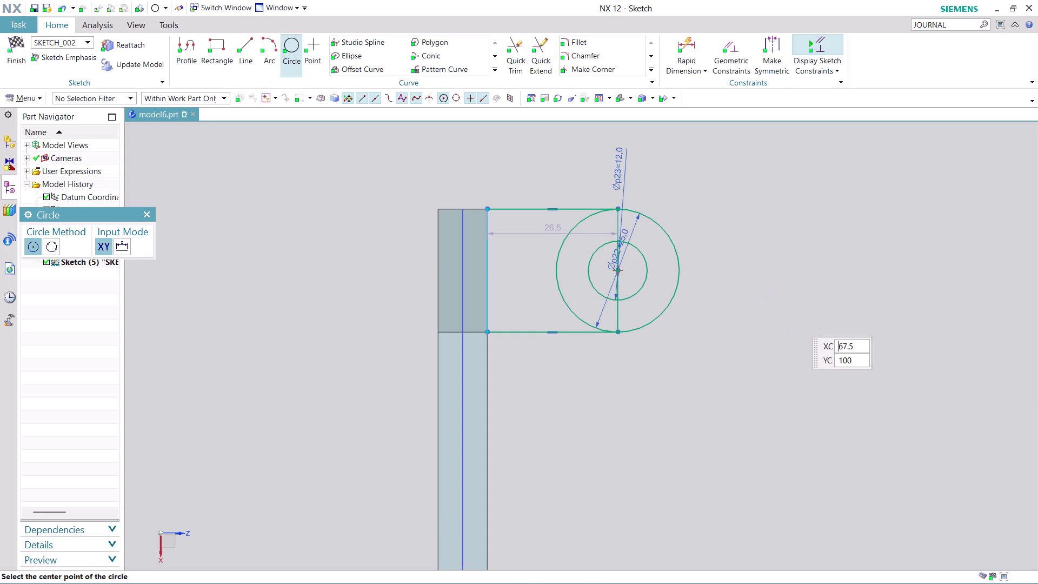
key(Escape)
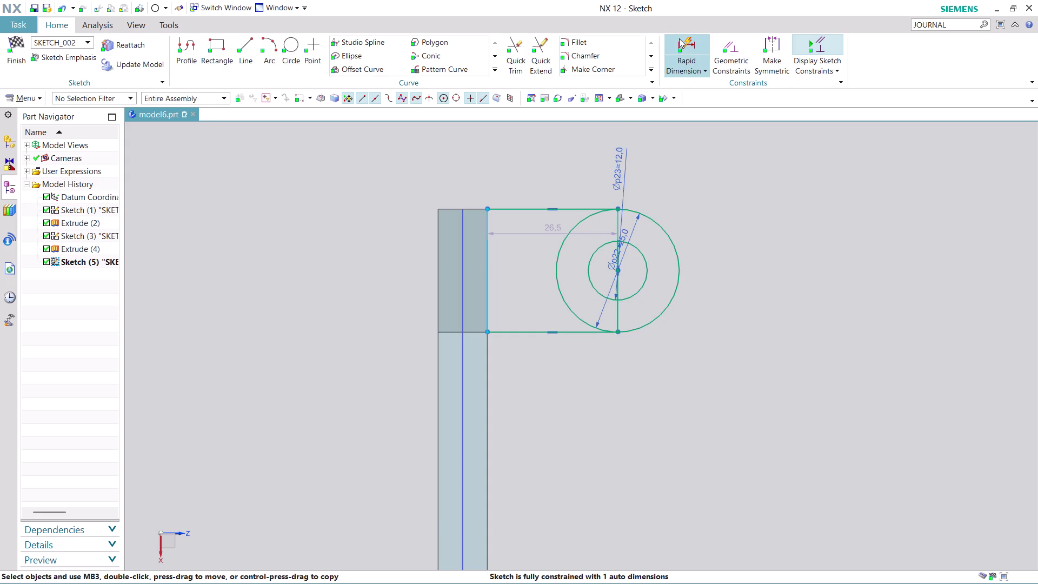
Dimension the circle centre 25 from the arm's left edge.
click(679, 38)
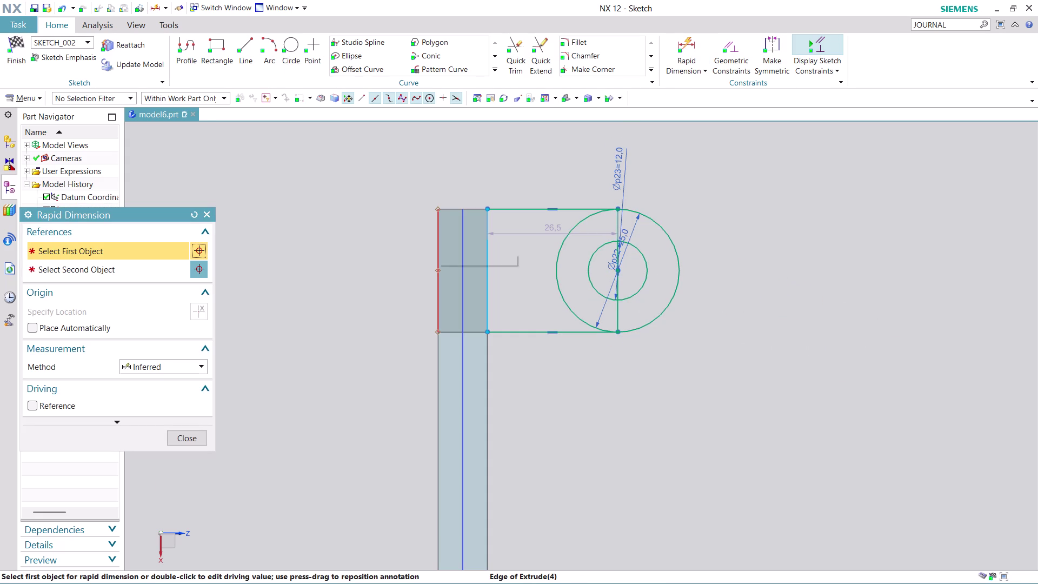
click(436, 238)
click(619, 270)
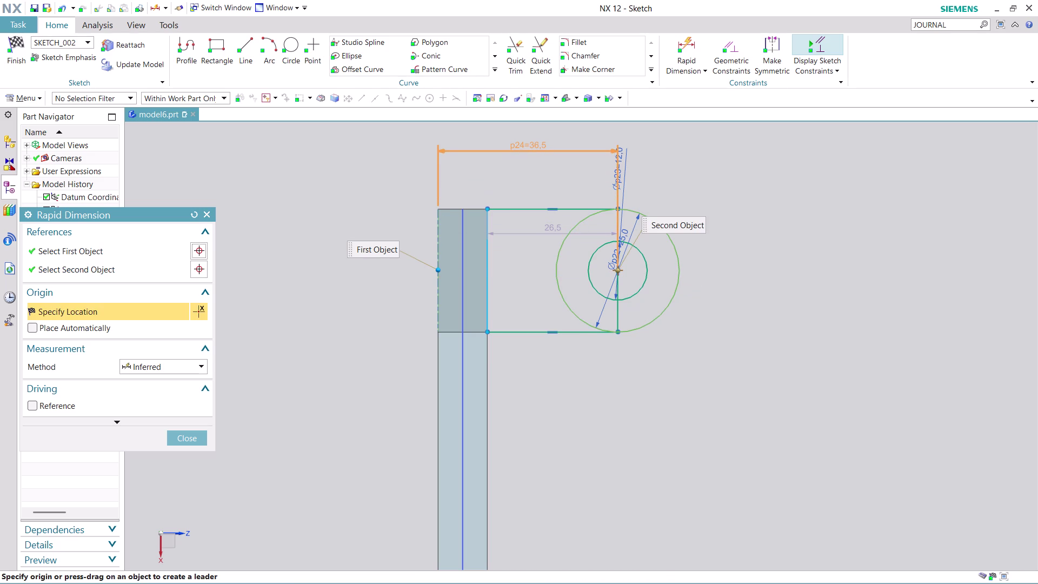
click(515, 145)
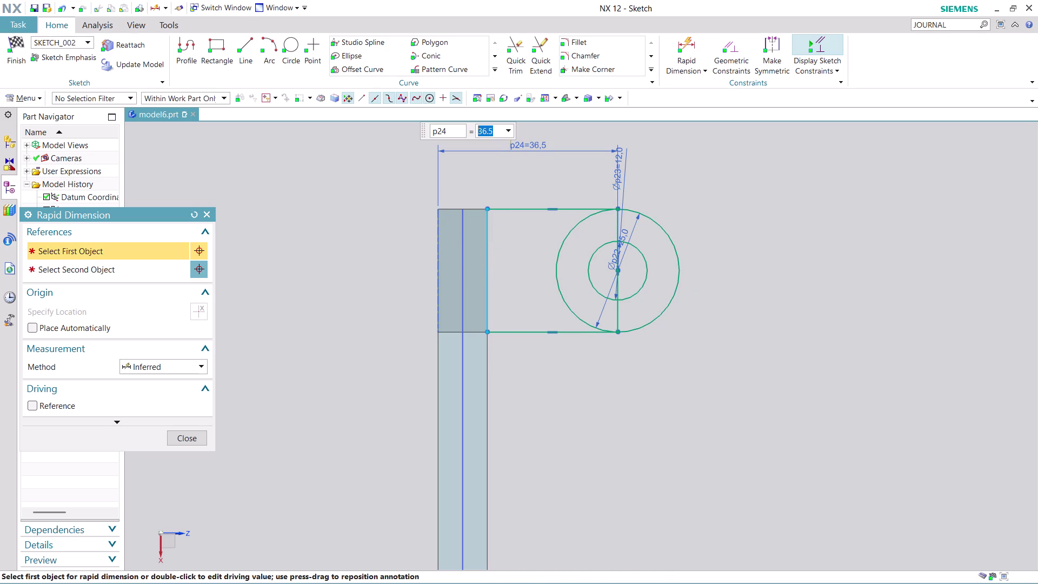
text(25)
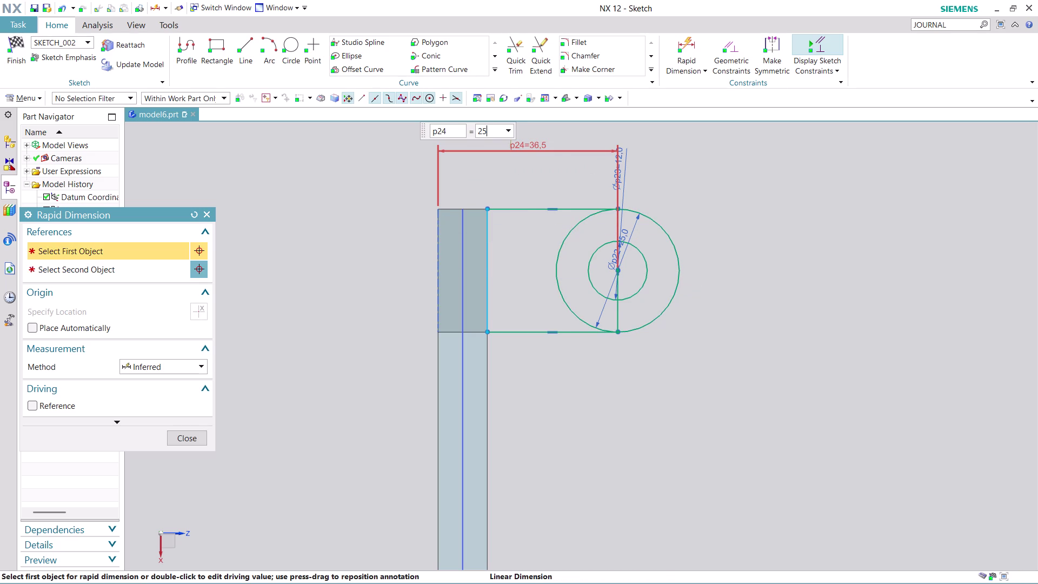
key(Return)
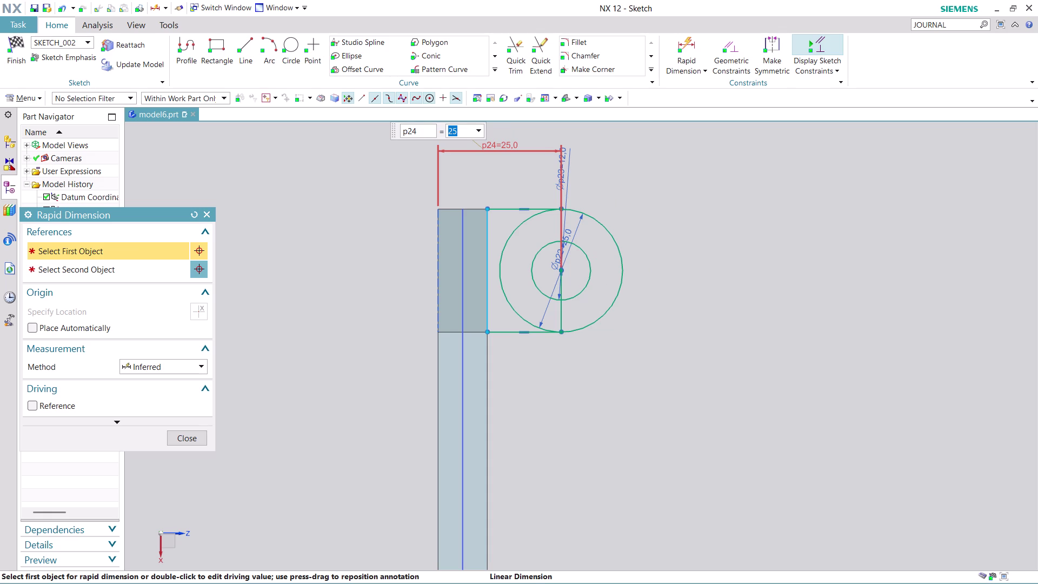
scroll(up, 3)
scroll(down, 3)
scroll(up, 3)
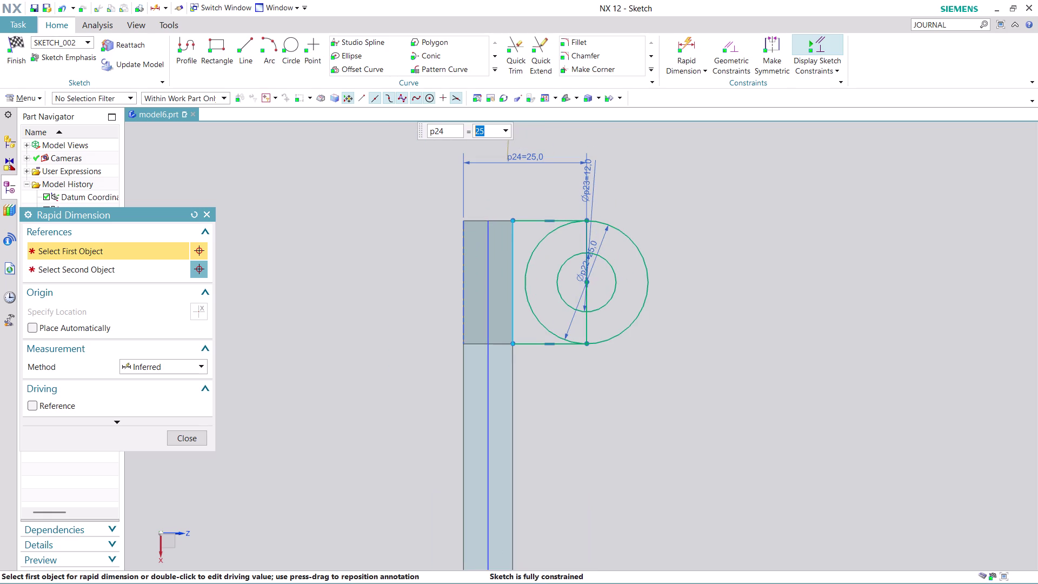
click(190, 438)
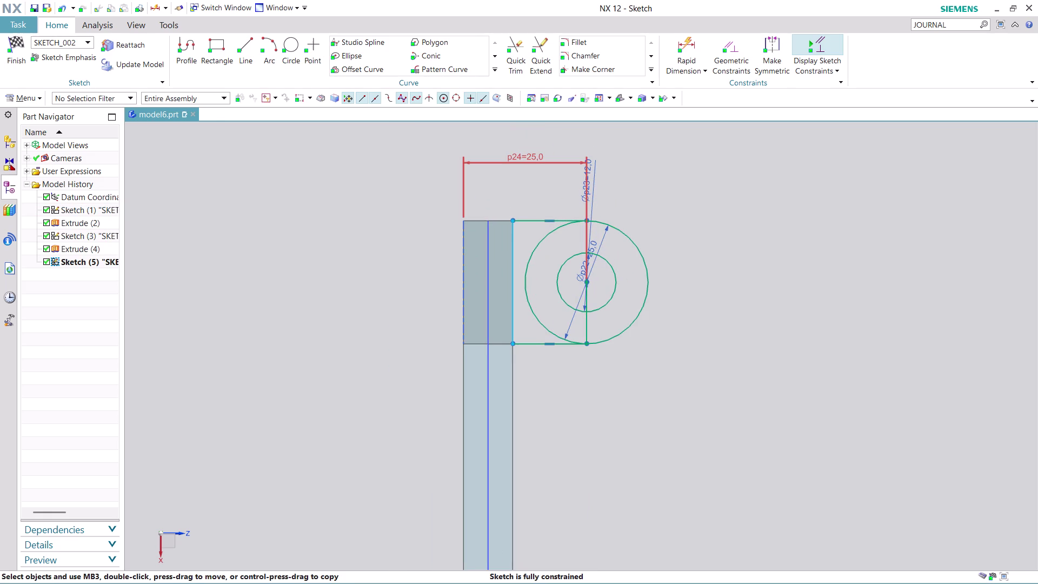
click(518, 50)
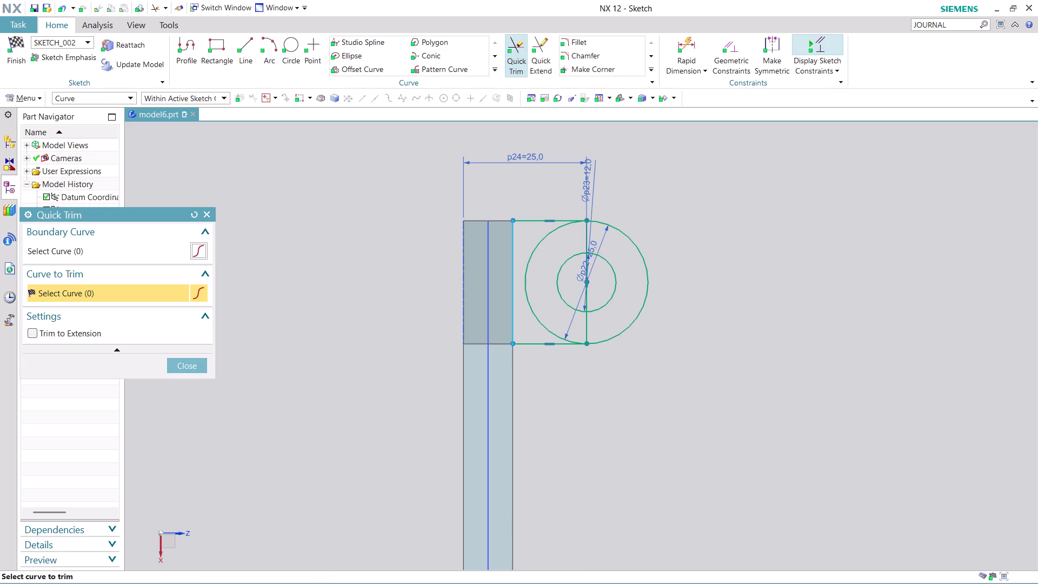
Dismiss the overconstrained warning and trim the vertical line pieces inside the circle.
click(525, 280)
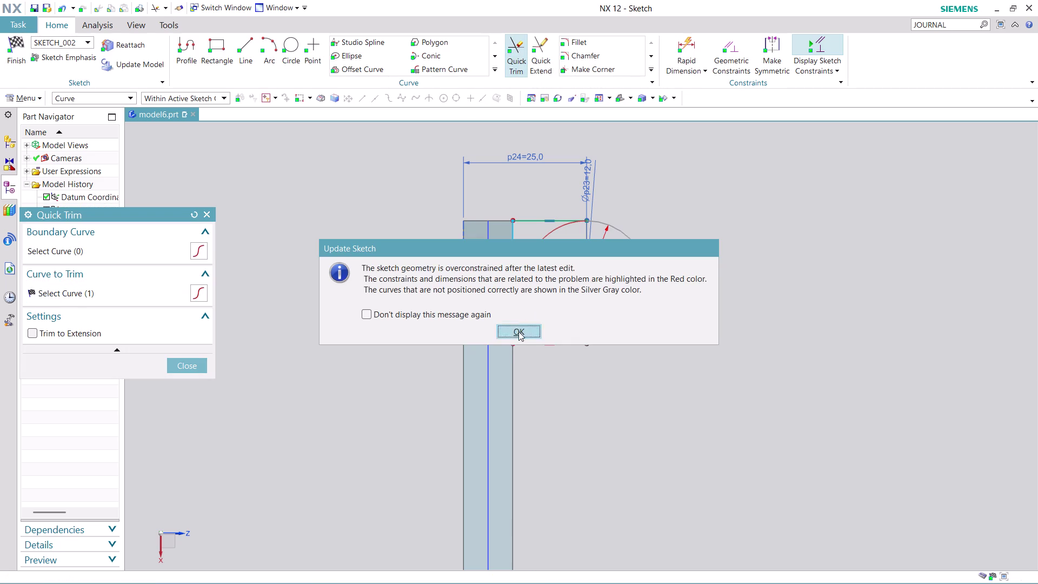
click(514, 332)
click(537, 316)
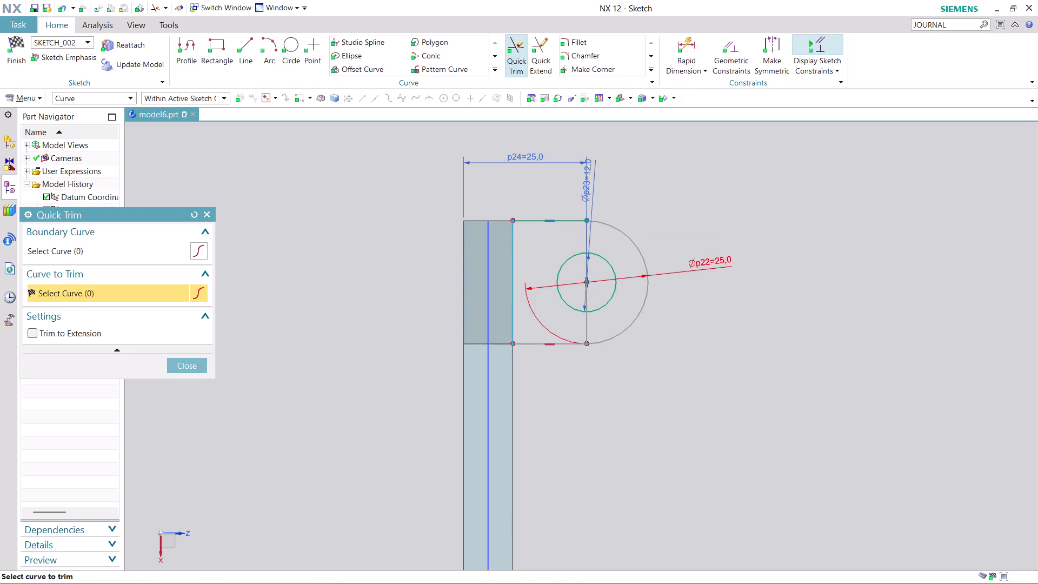
scroll(up, 3)
scroll(up, 3)
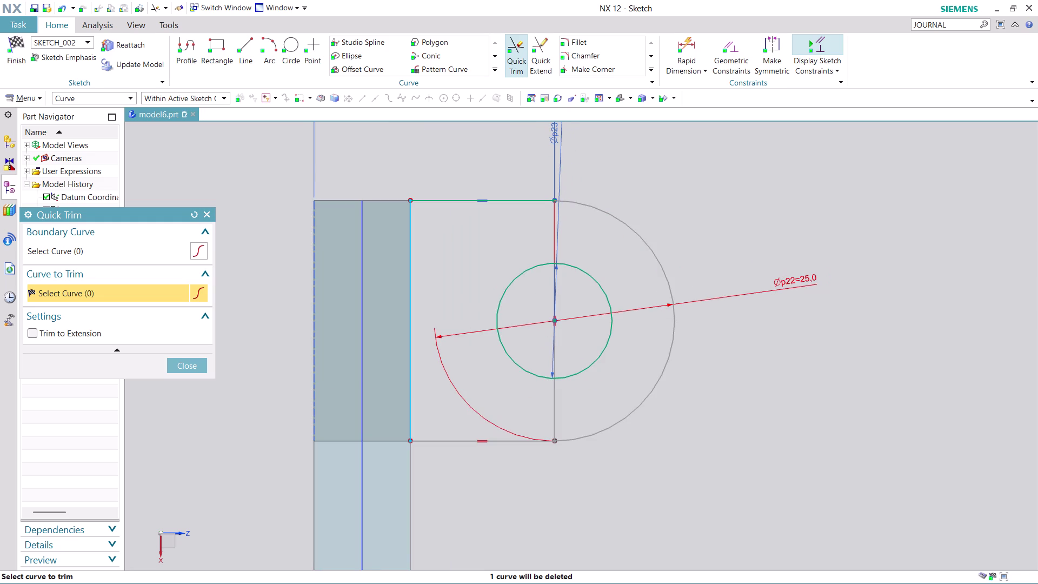
click(556, 242)
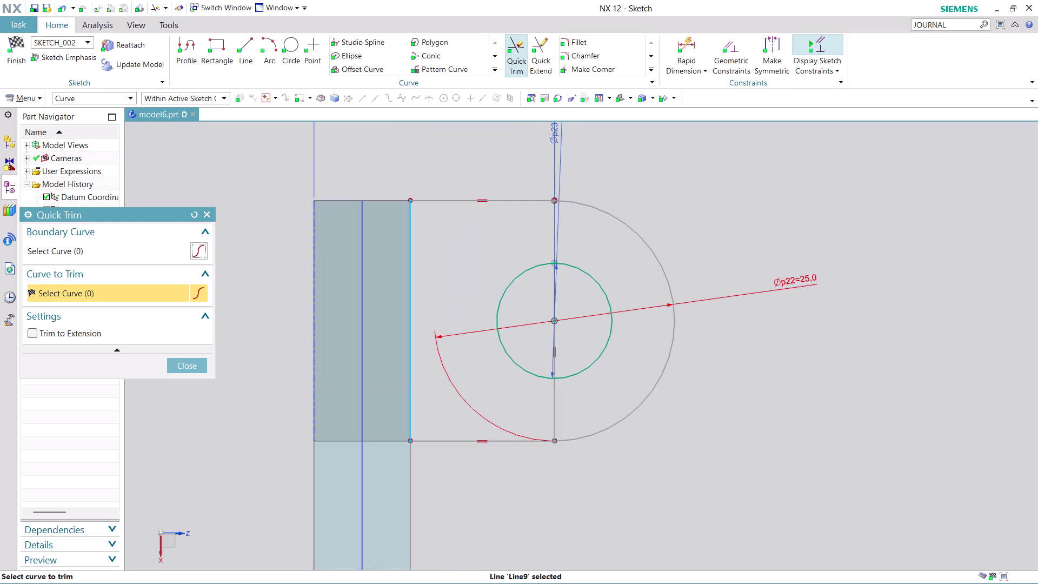
click(551, 408)
click(197, 363)
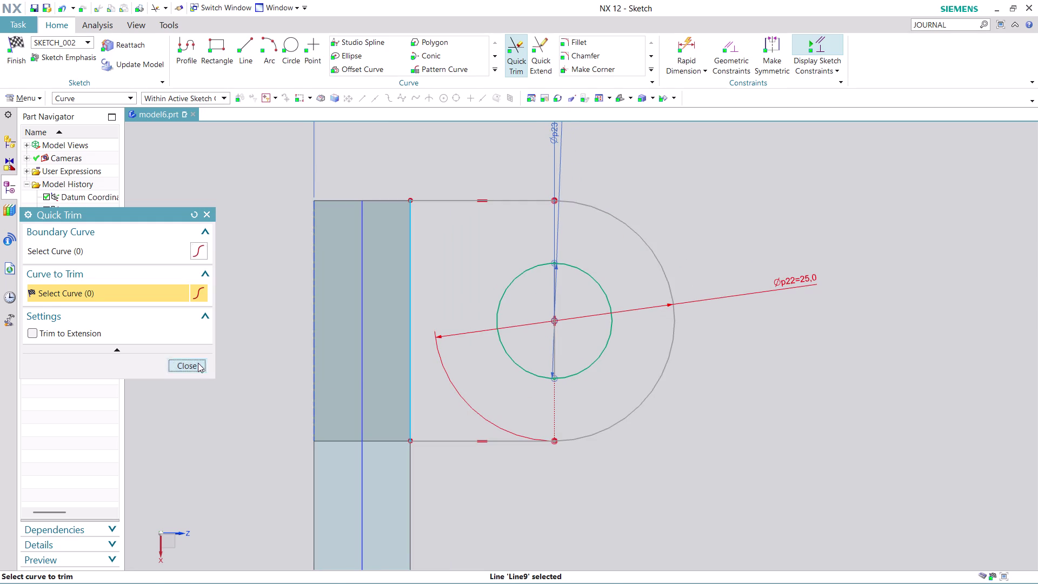
Delete the conflicting Ø25 diameter dimension and acknowledge the auto-dimensioning notice.
right_click(773, 285)
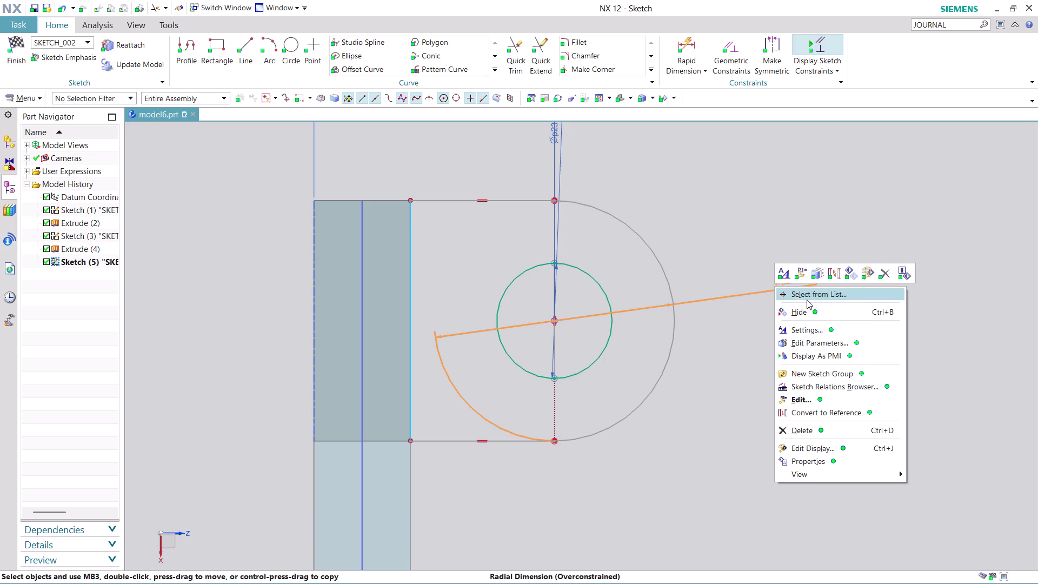
click(796, 426)
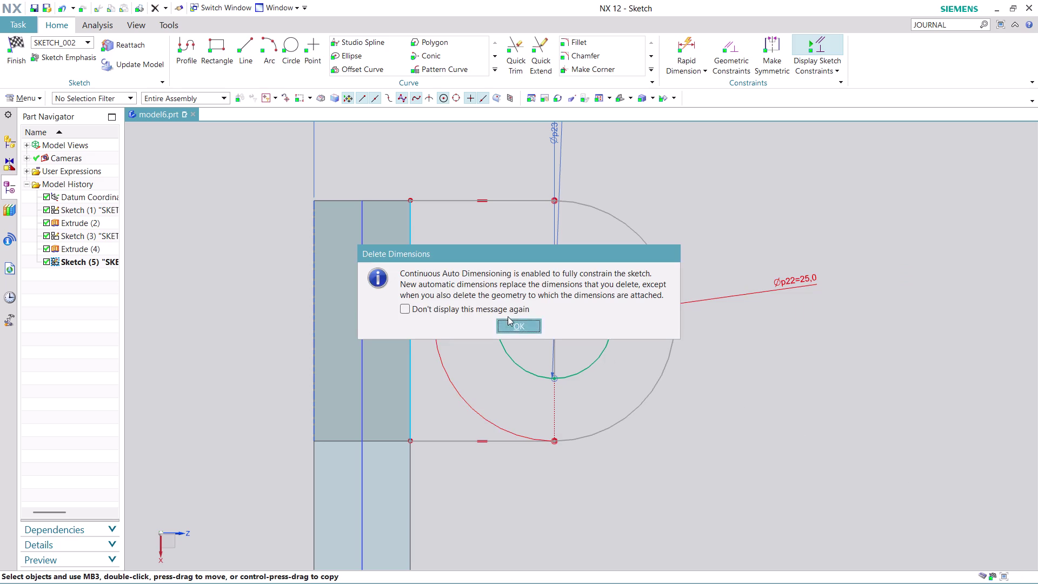
click(514, 325)
scroll(down, 3)
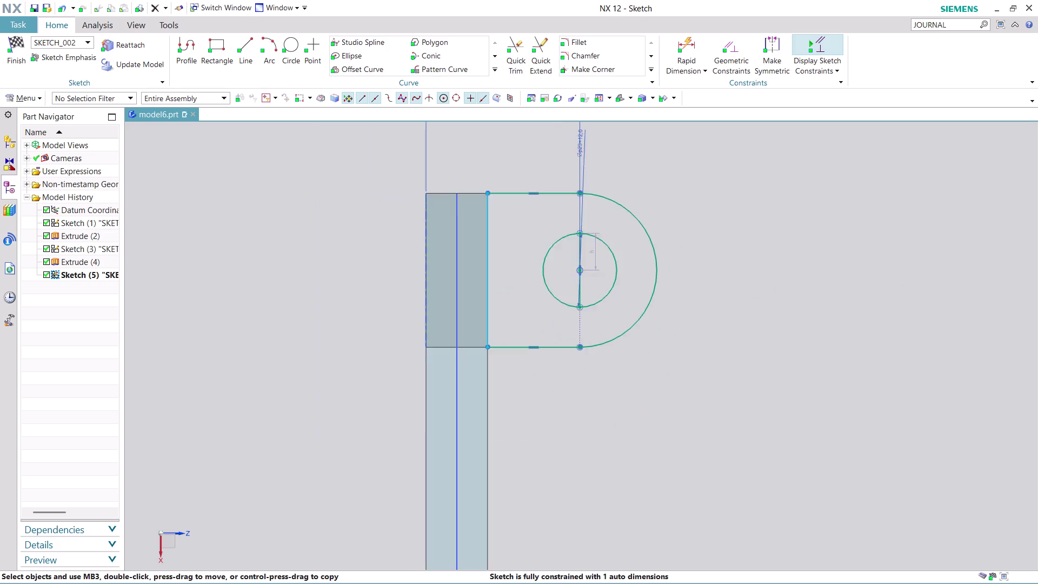
scroll(down, 3)
scroll(down, 3)
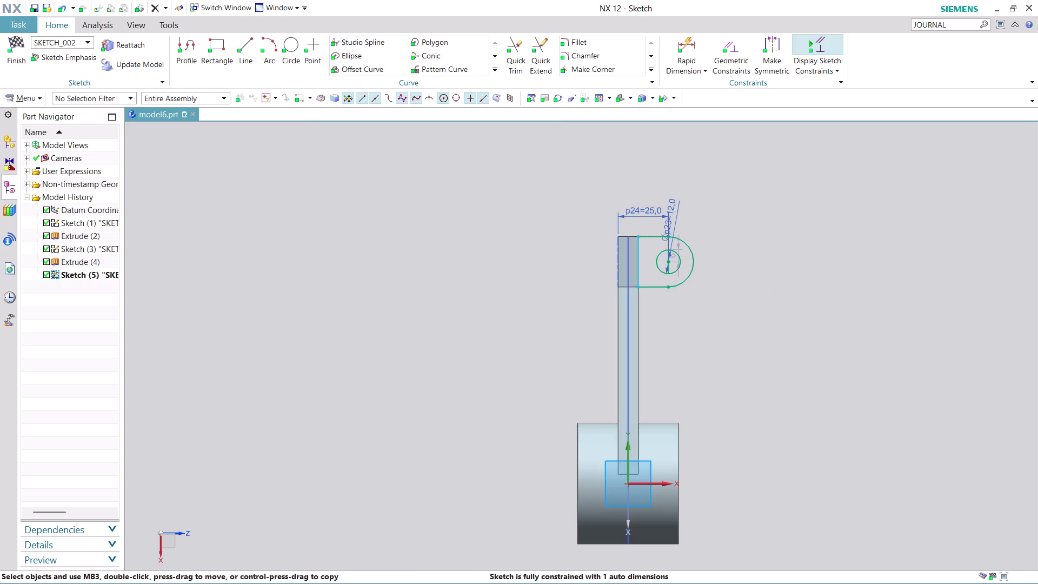
Orbit the lever view and finish Sketch (5) to return to Modeling.
middle_drag(740, 295, 726, 294)
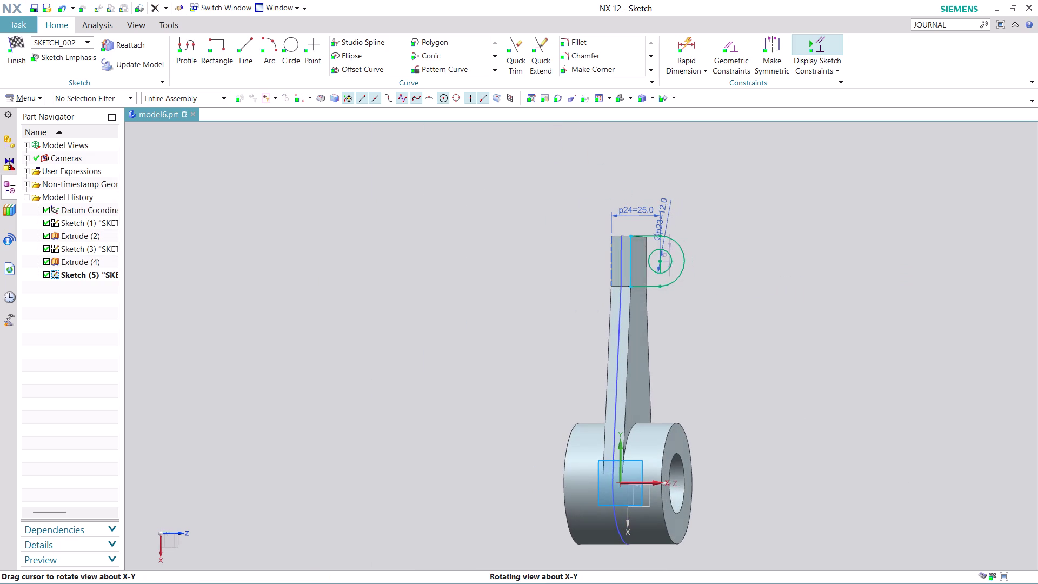
middle_drag(726, 294, 725, 294)
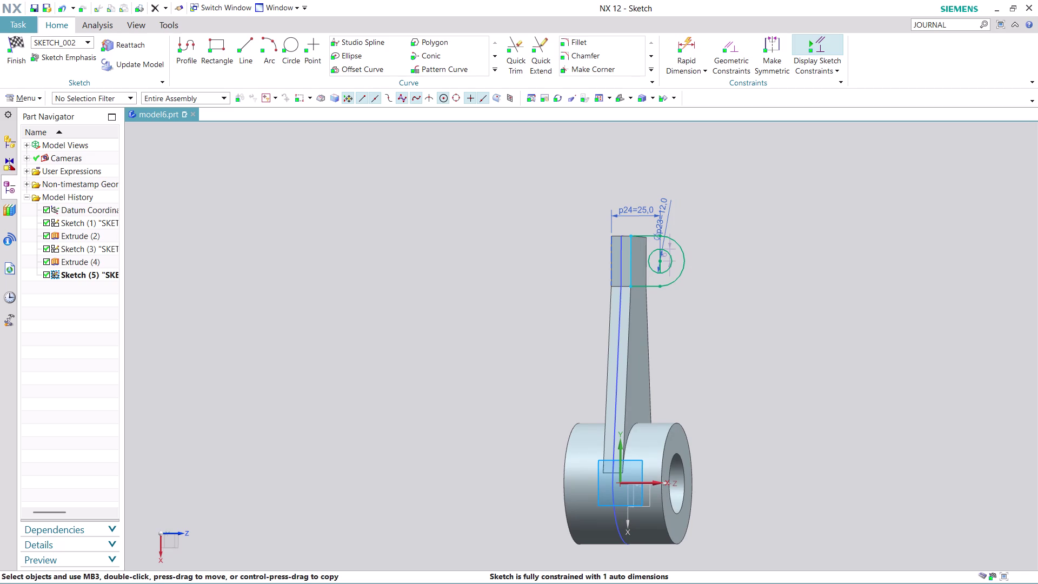
click(13, 54)
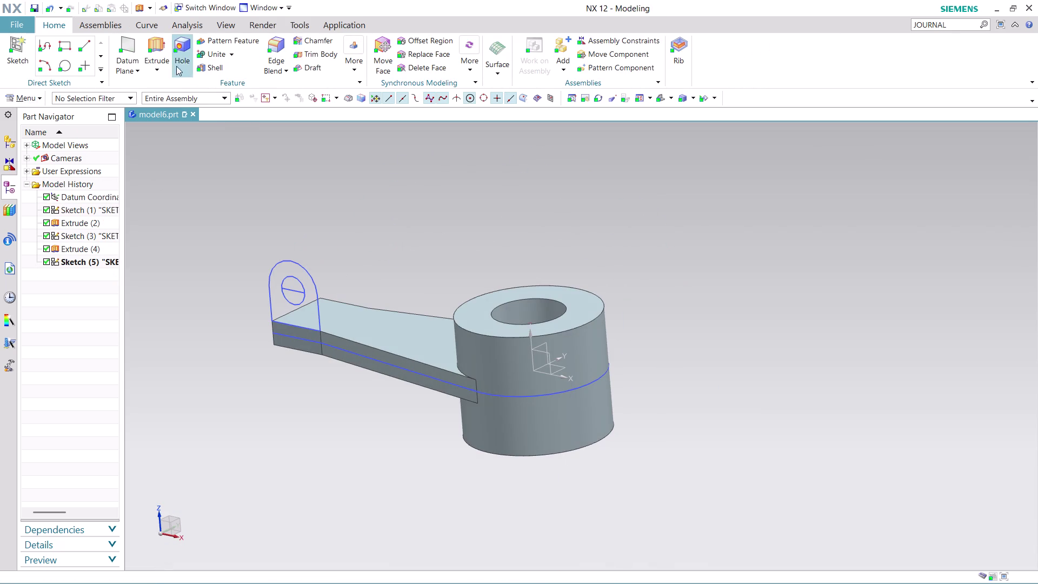
Extrude the lug sketch 6 mm as a separate body (Boolean None), then view it from above.
click(159, 47)
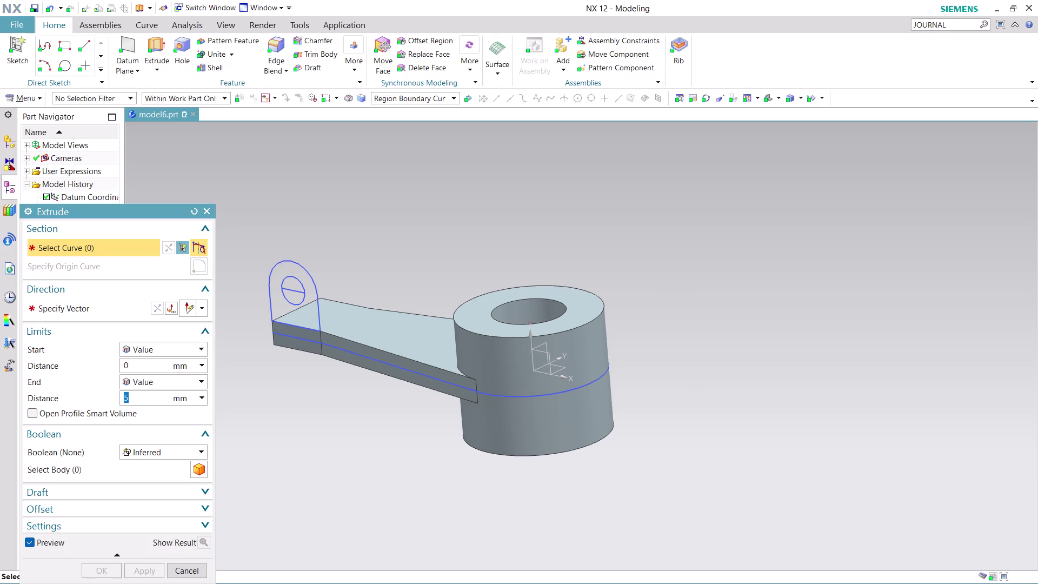
click(310, 313)
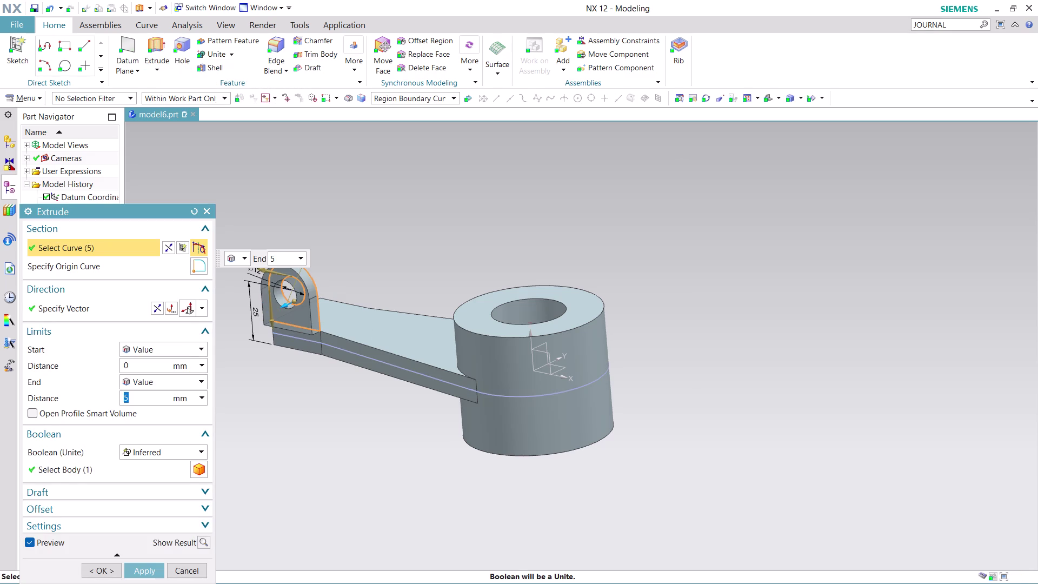
click(152, 306)
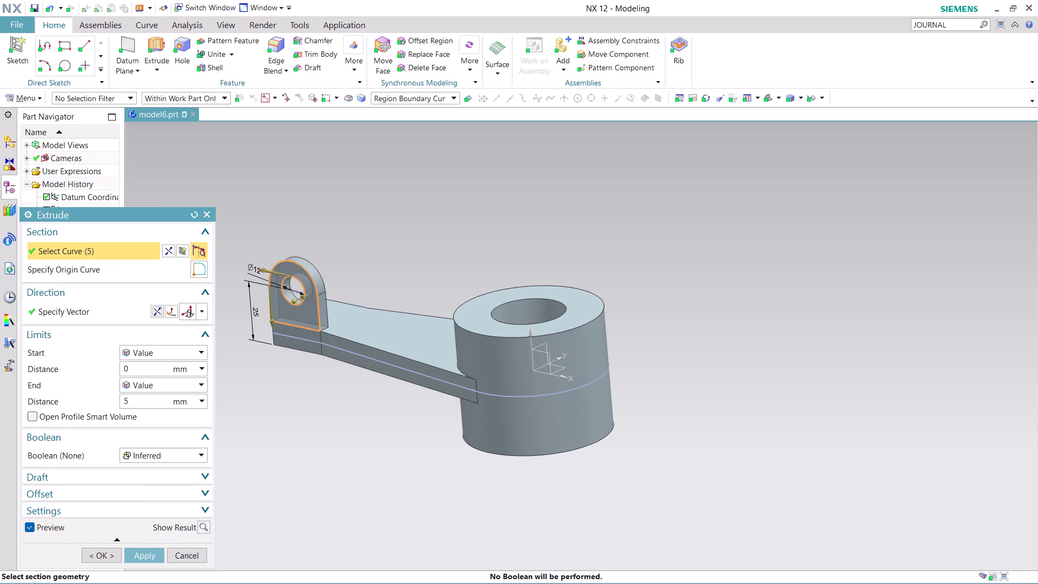
click(160, 399)
click(160, 399)
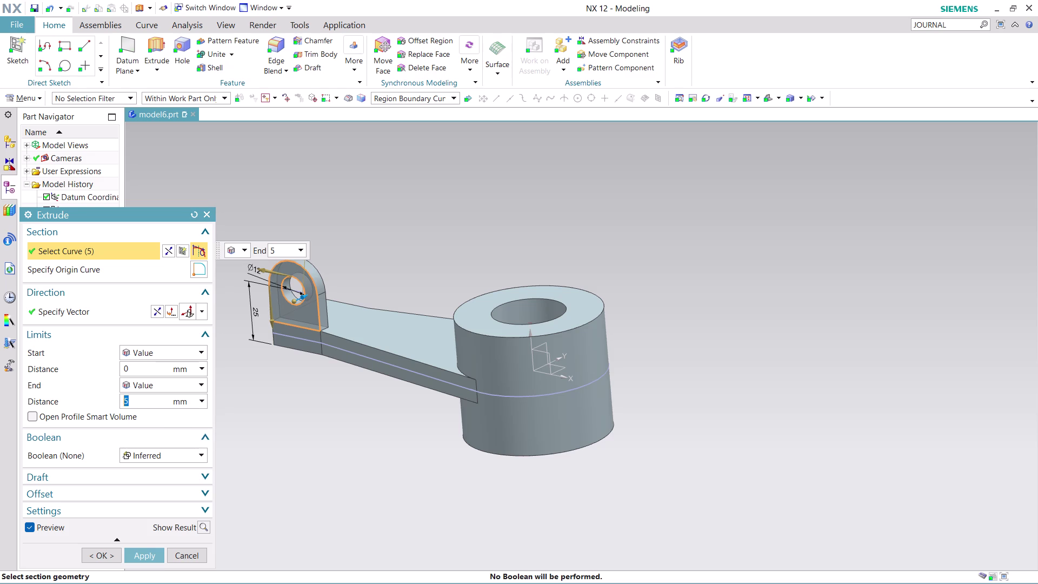
key(6)
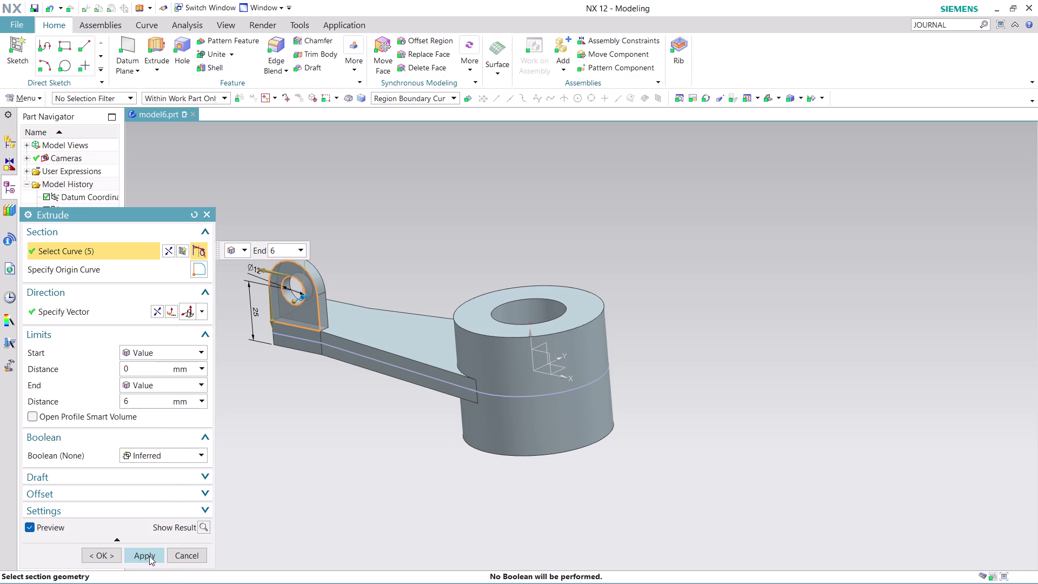
click(149, 555)
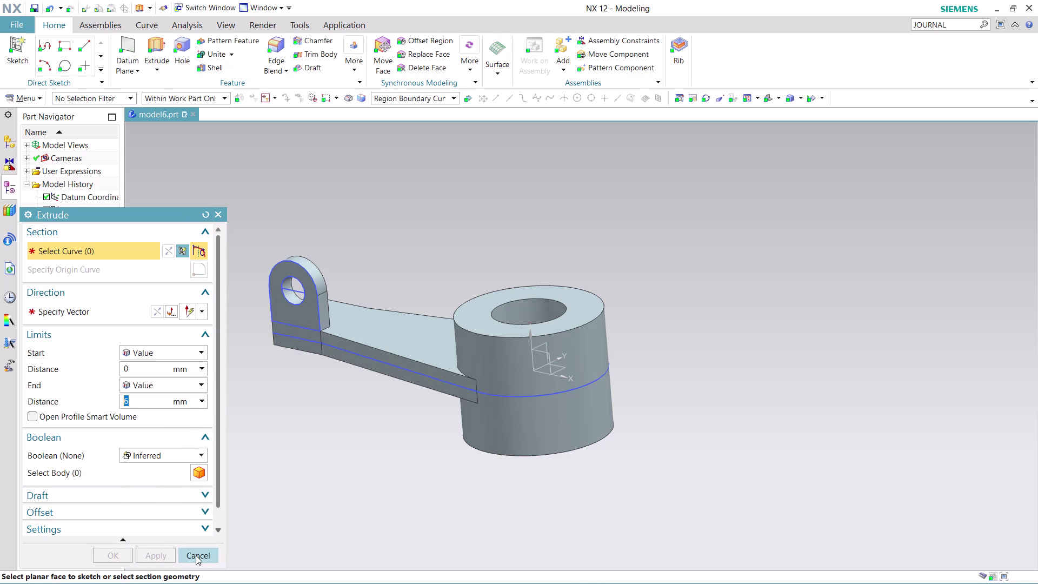
click(196, 555)
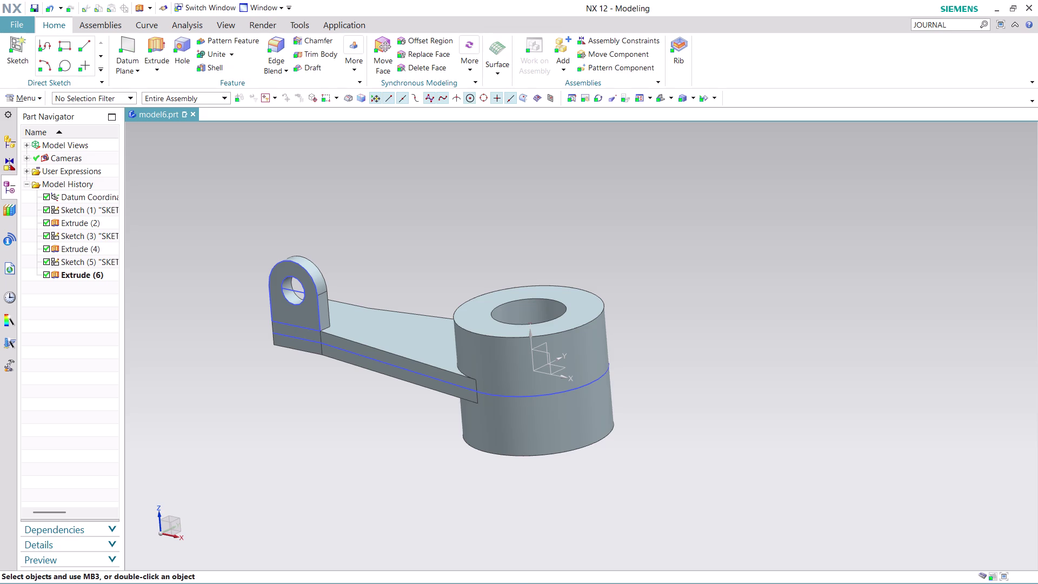
middle_drag(638, 377, 642, 435)
scroll(up, 3)
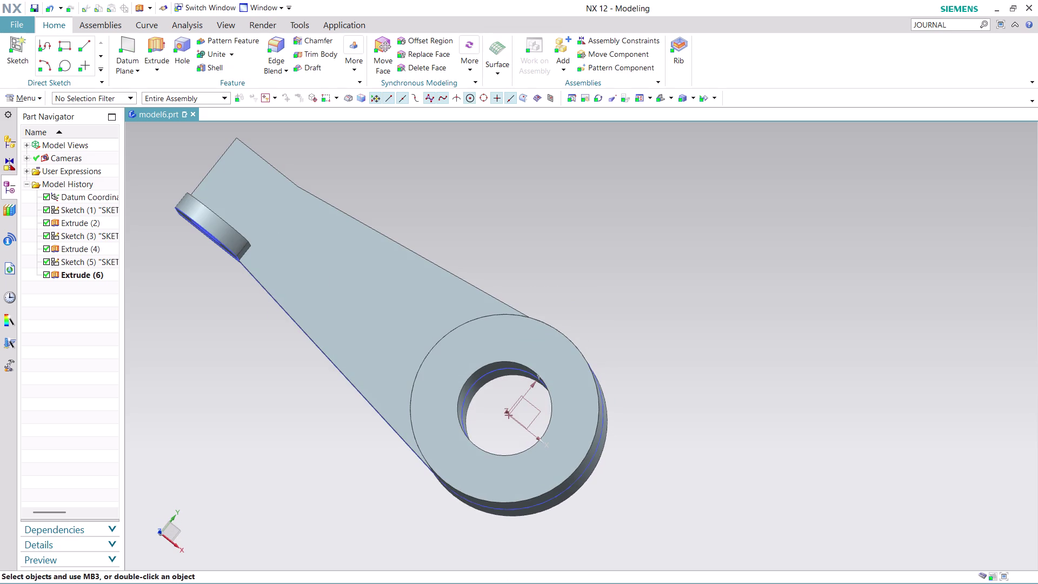
click(352, 67)
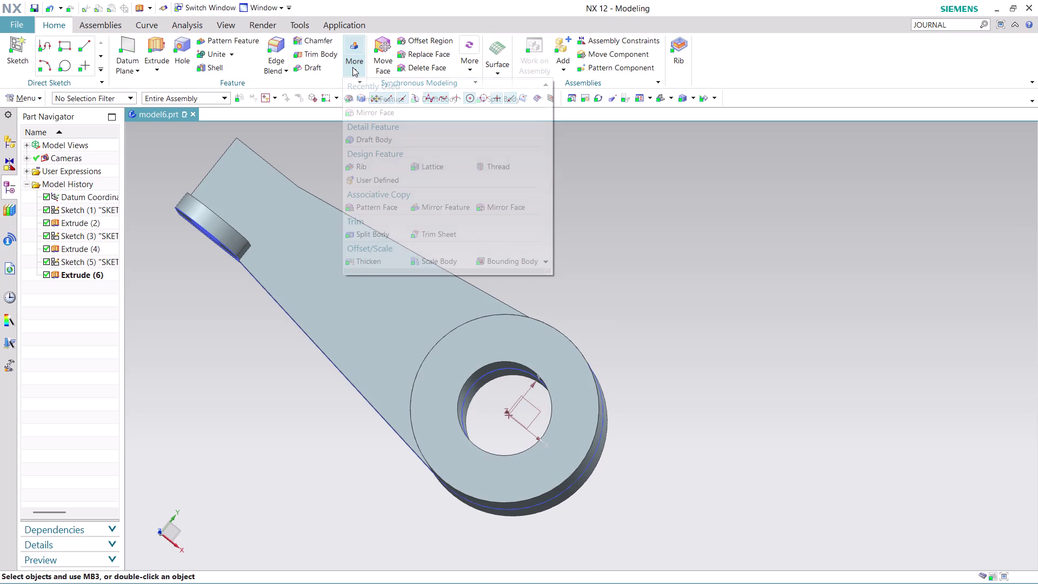
Mirror Extrude (6) about the XZ plane to copy the lug.
click(382, 97)
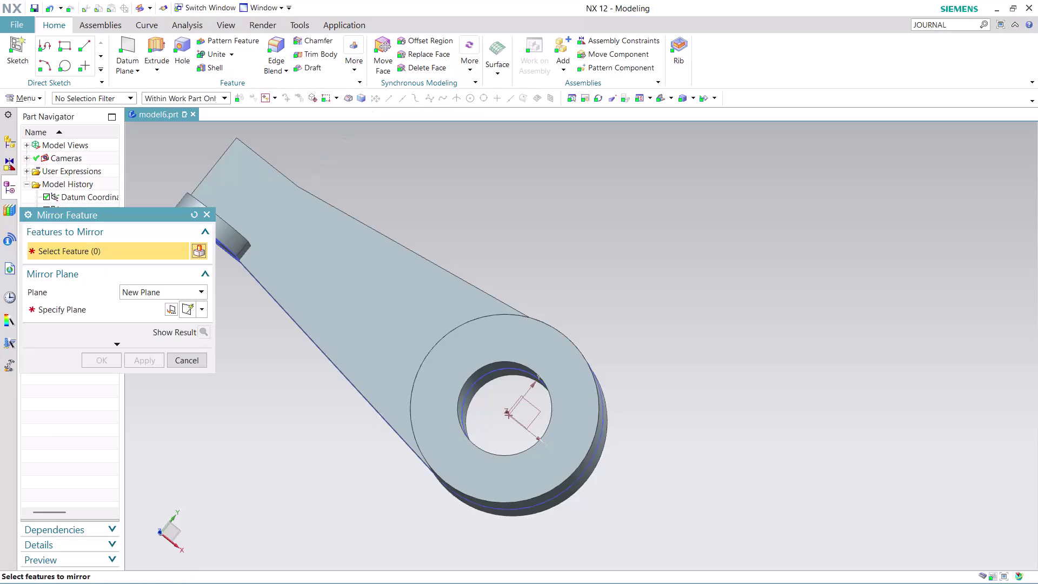
click(233, 236)
click(131, 308)
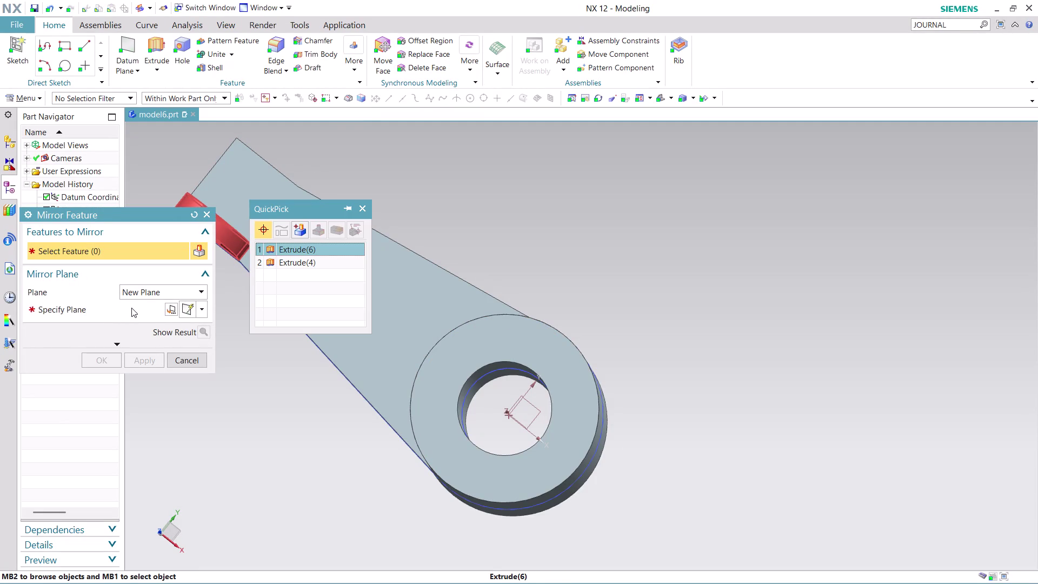
click(314, 250)
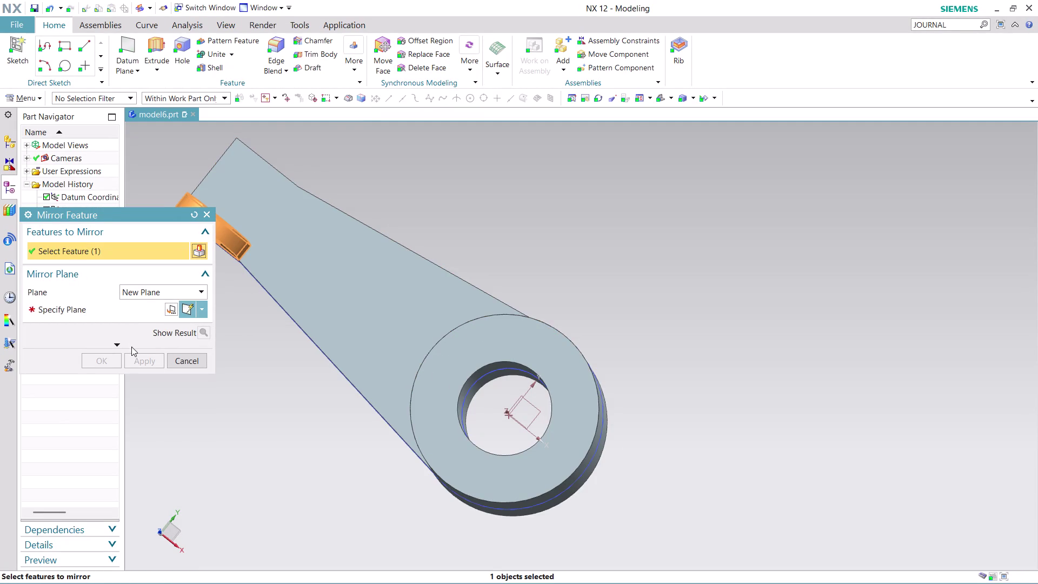
click(117, 314)
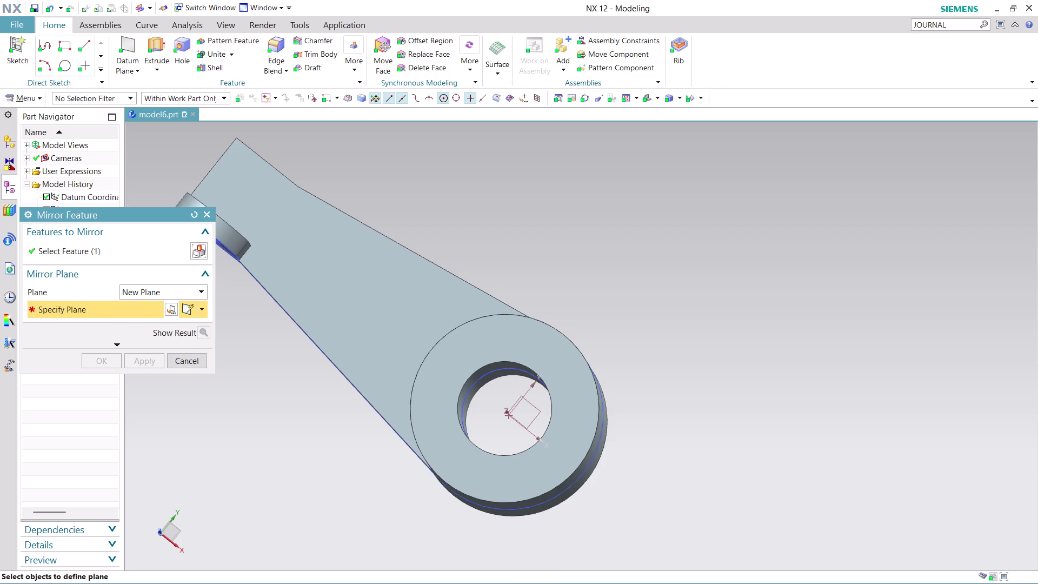
middle_drag(614, 406, 625, 373)
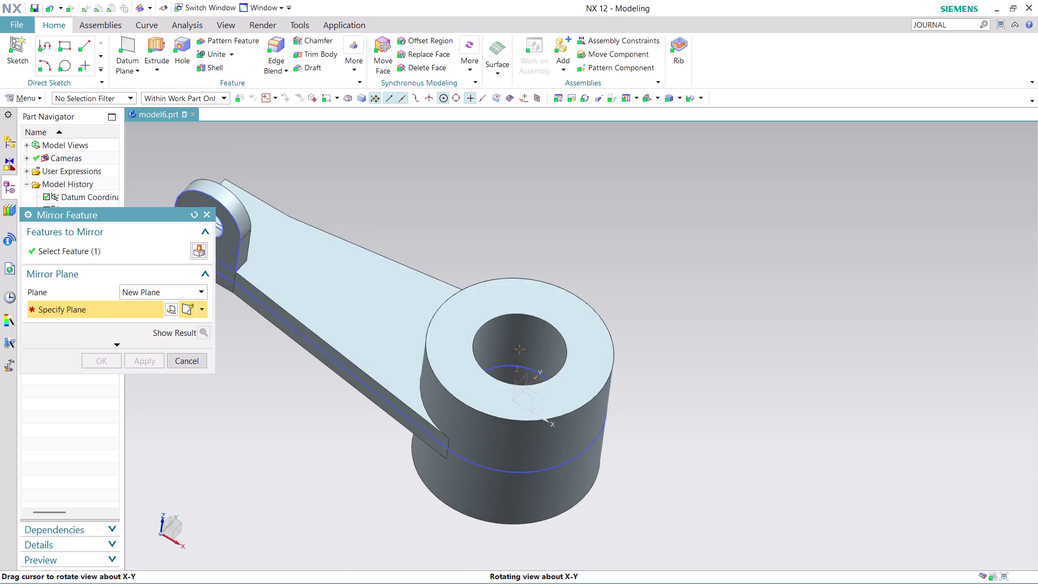
middle_drag(625, 373, 589, 352)
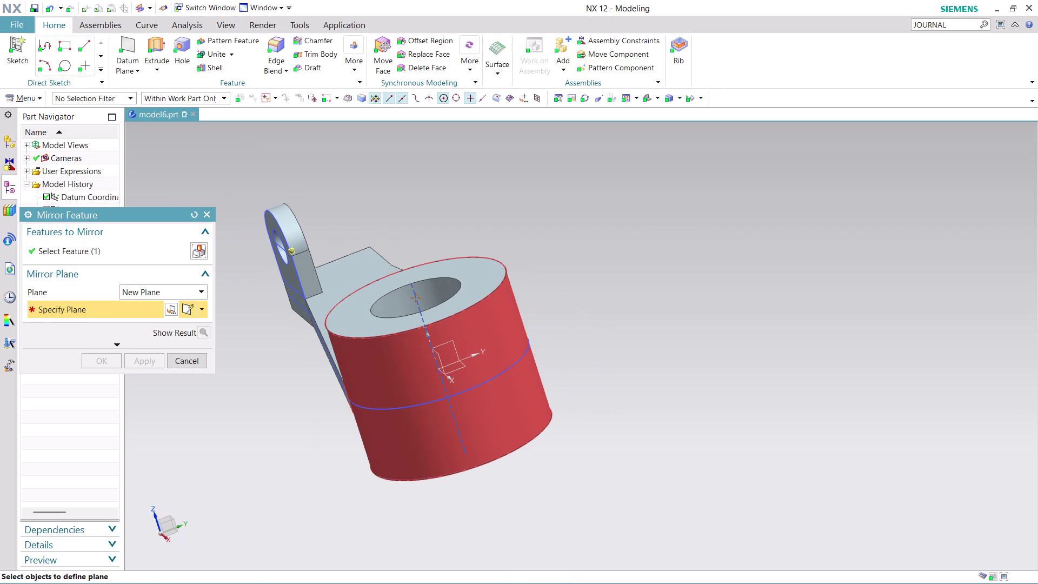
click(440, 360)
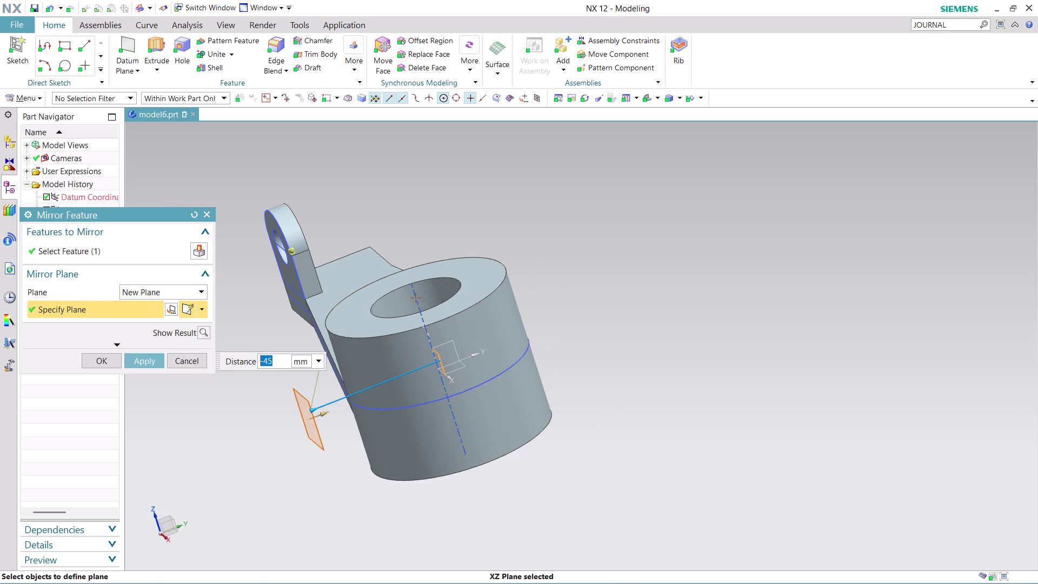
click(146, 360)
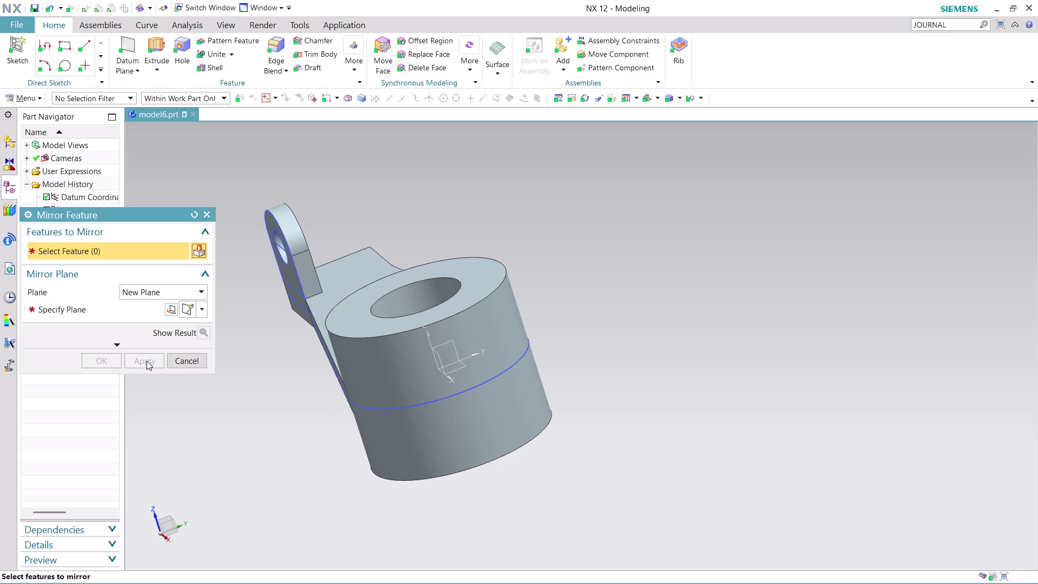
Select the Mirror Feature in the model history and bring up its actions menu.
scroll(down, 3)
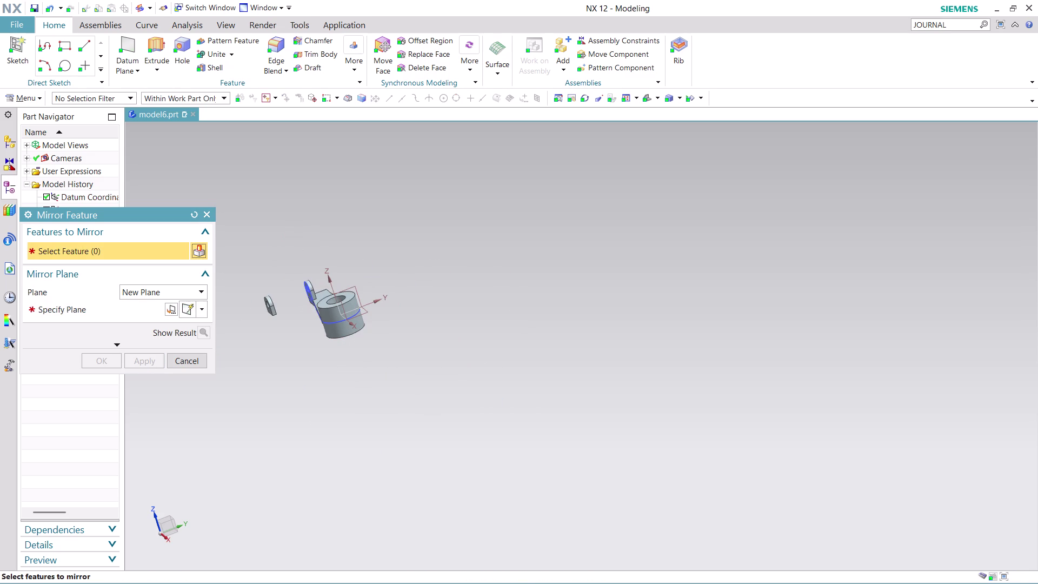
scroll(up, 3)
scroll(up, 3)
scroll(up, 3)
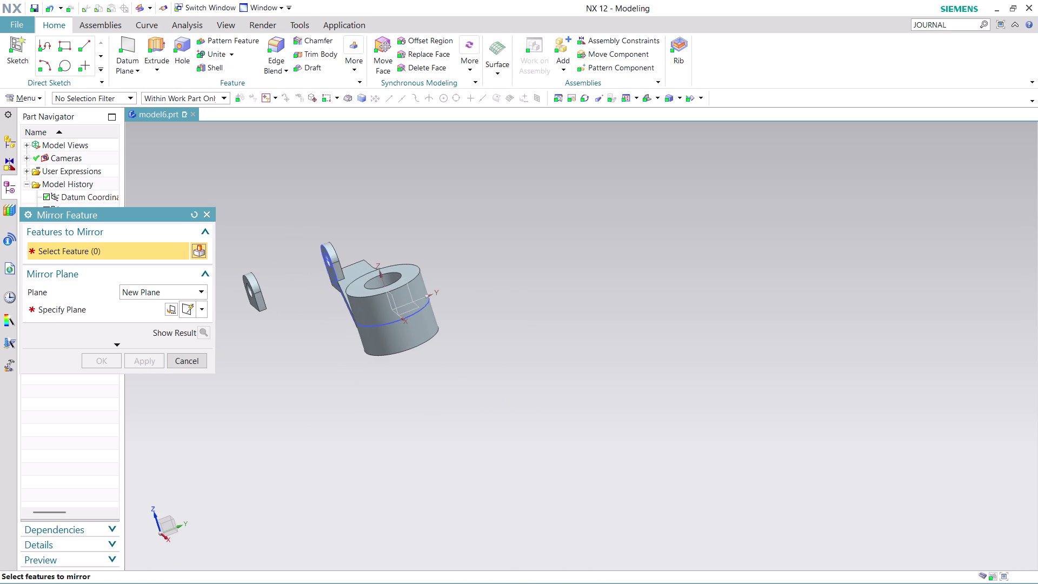
click(189, 359)
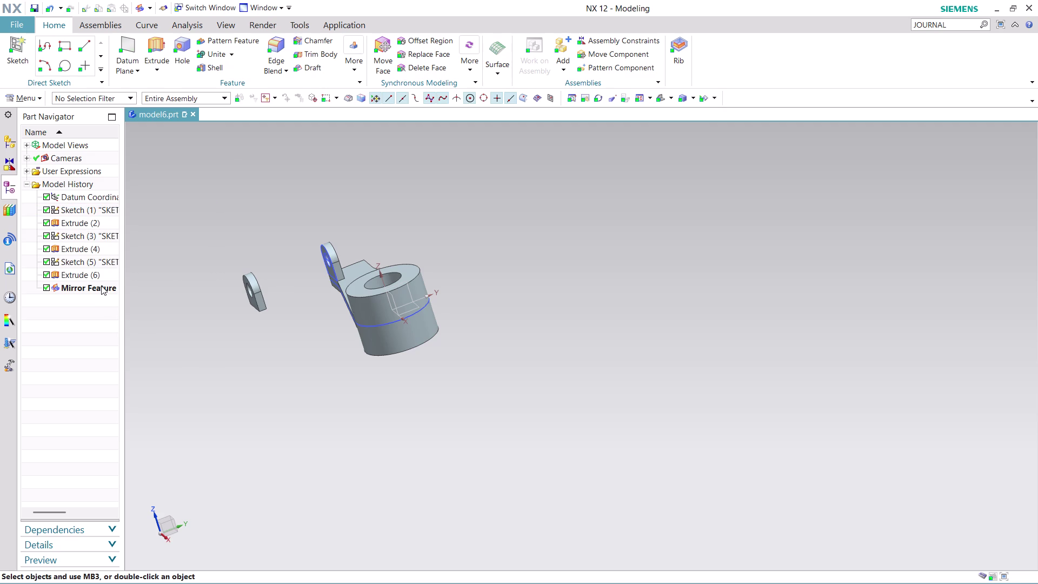
right_click(101, 285)
Edit the Mirror Feature so it mirrors about the Datum Coordinate System's XZ plane.
click(159, 338)
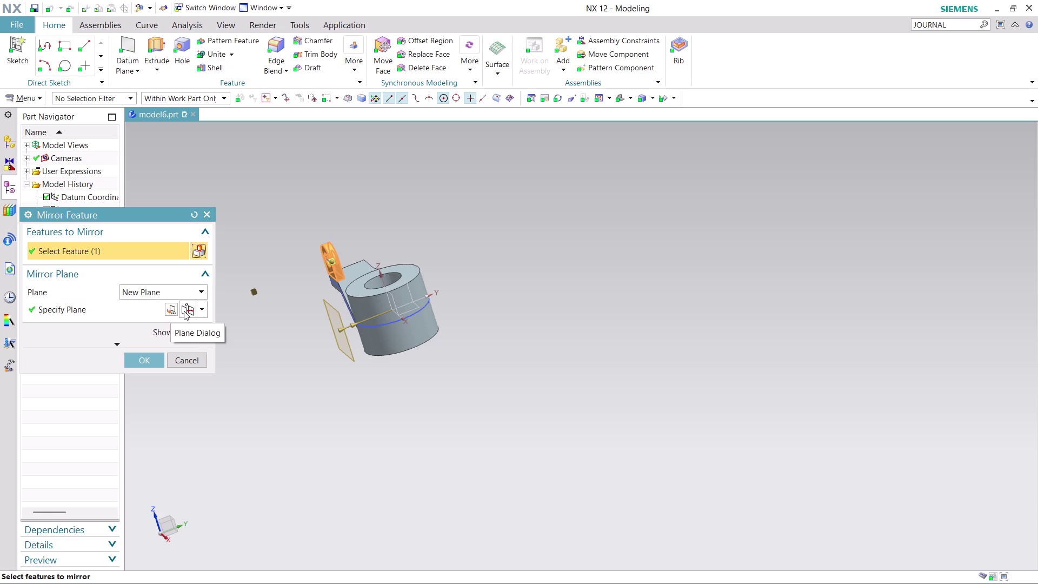
click(200, 308)
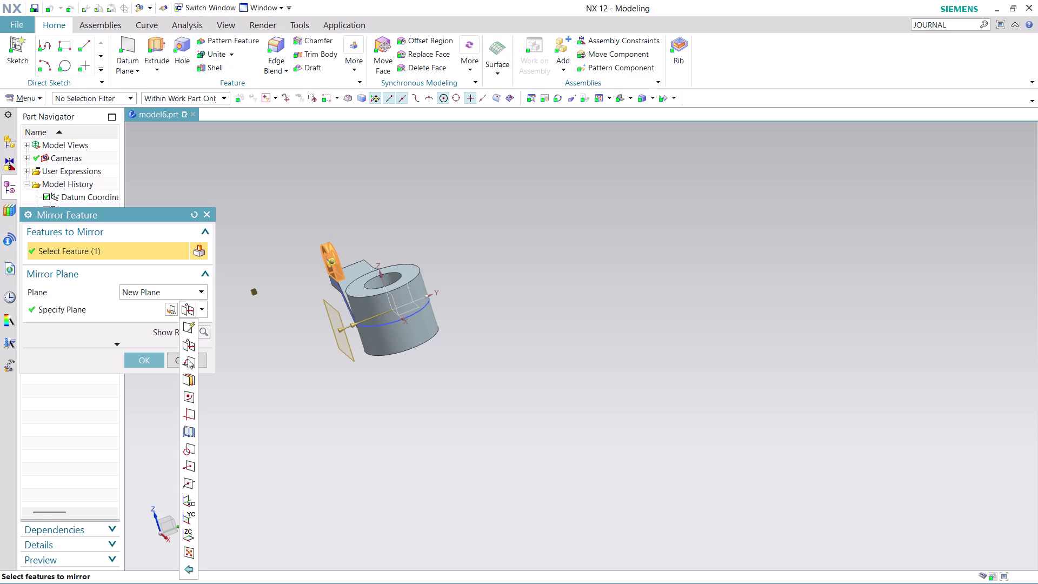
click(184, 331)
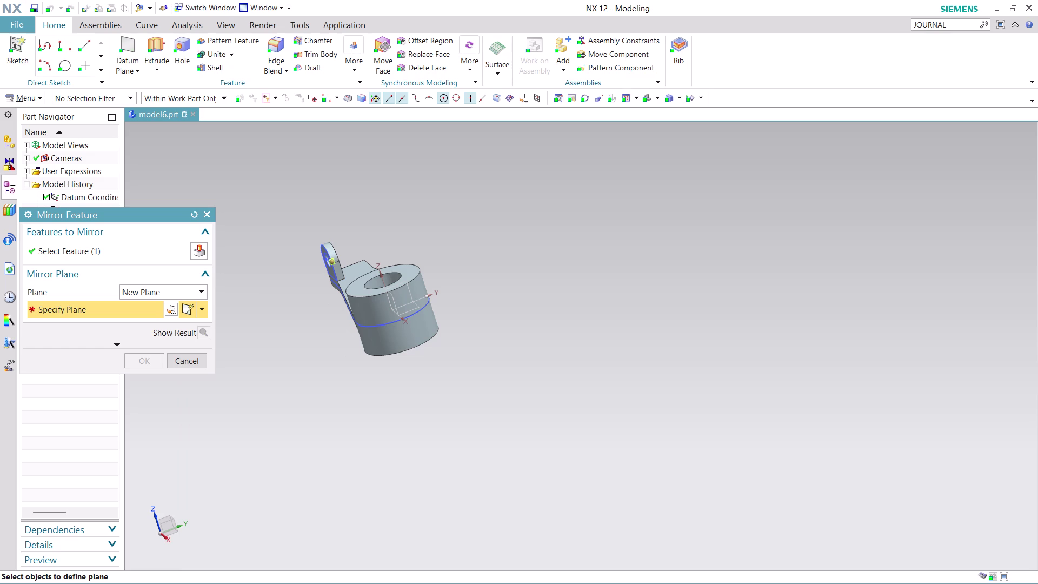
click(395, 303)
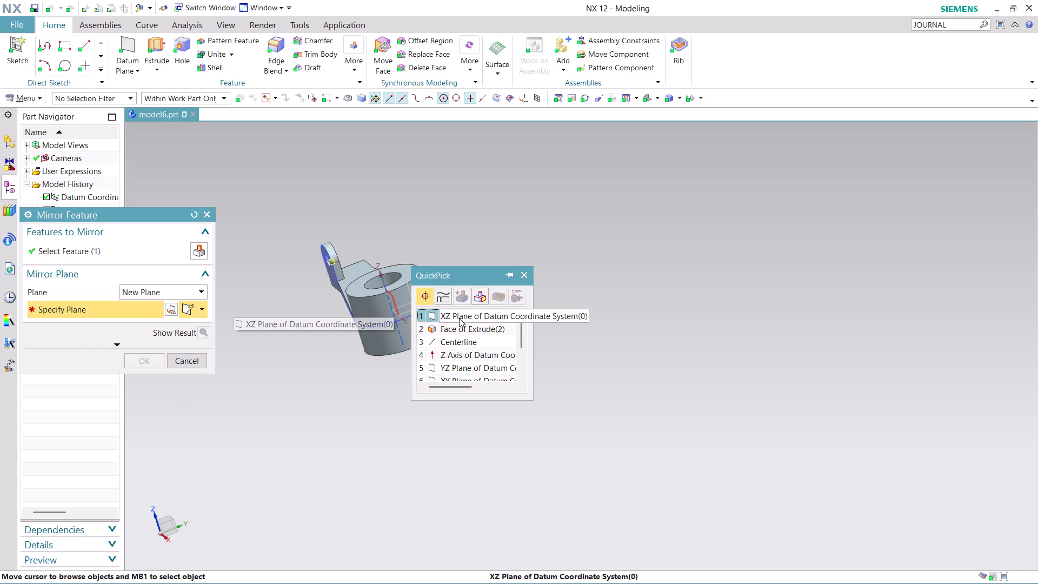
click(446, 317)
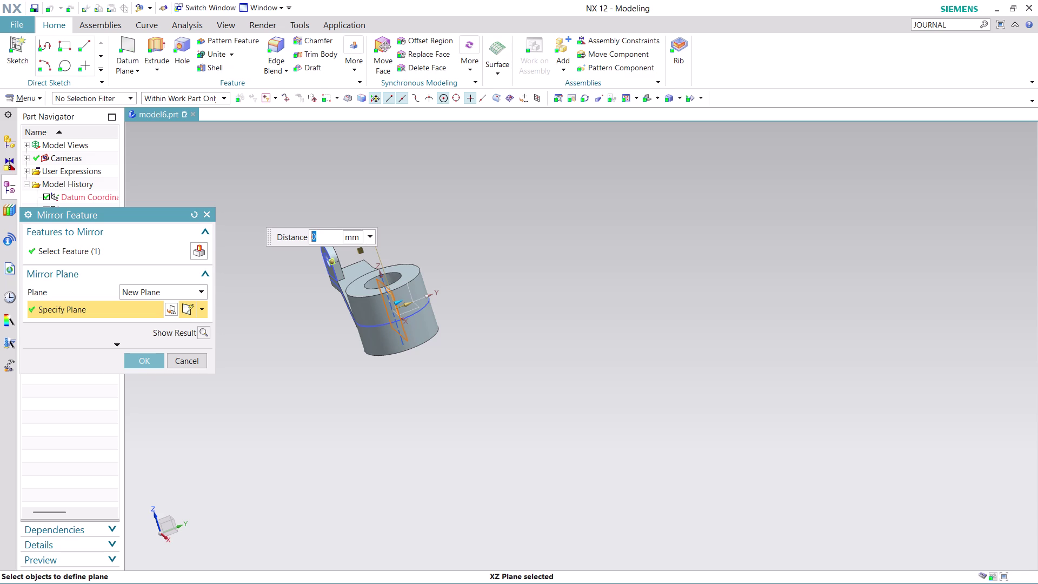
click(148, 358)
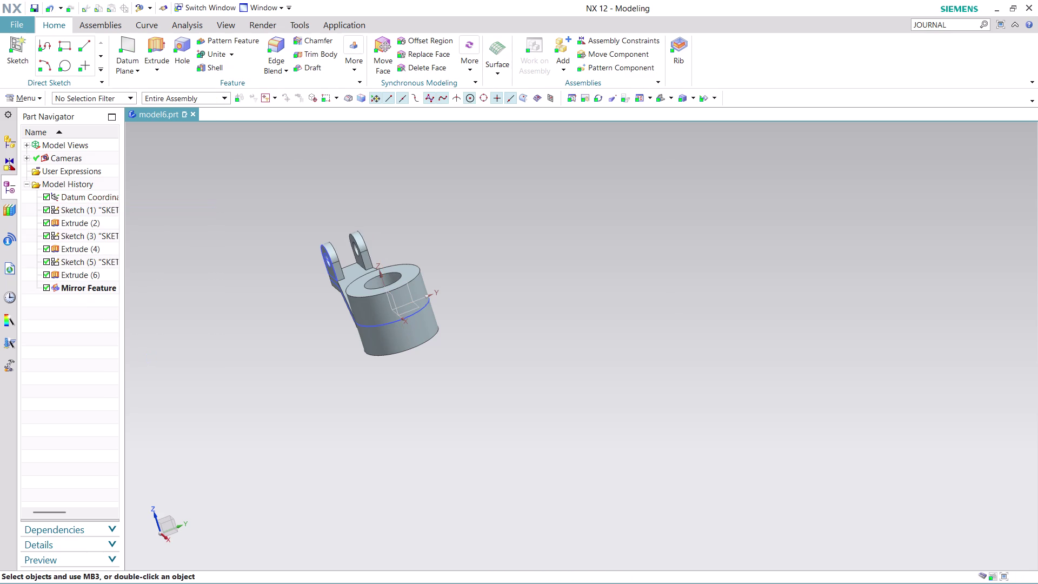
Orbit and zoom around the two-eared lever, then save with Ctrl+S.
middle_drag(489, 246, 473, 273)
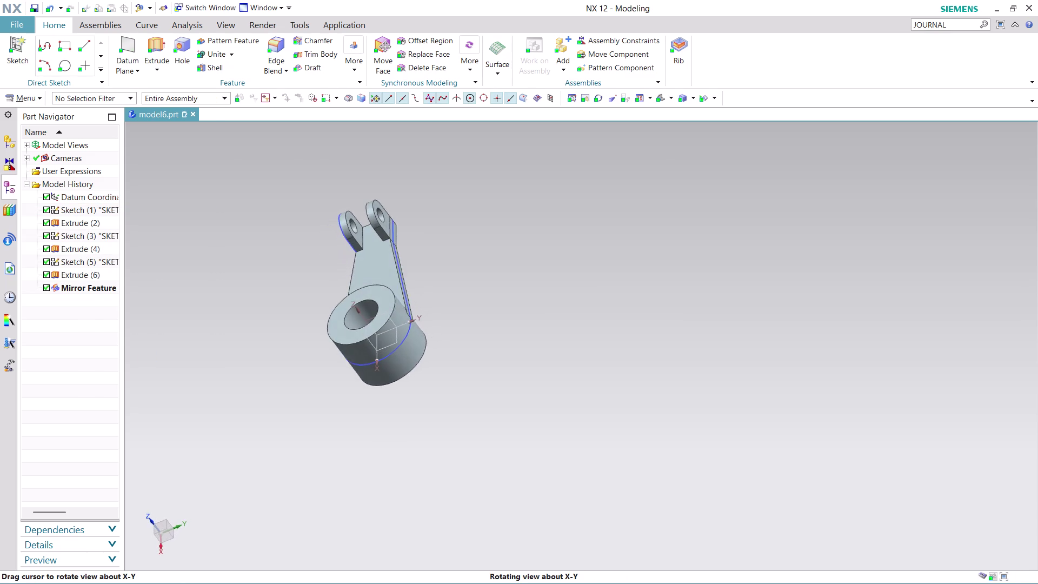
middle_drag(472, 274, 466, 341)
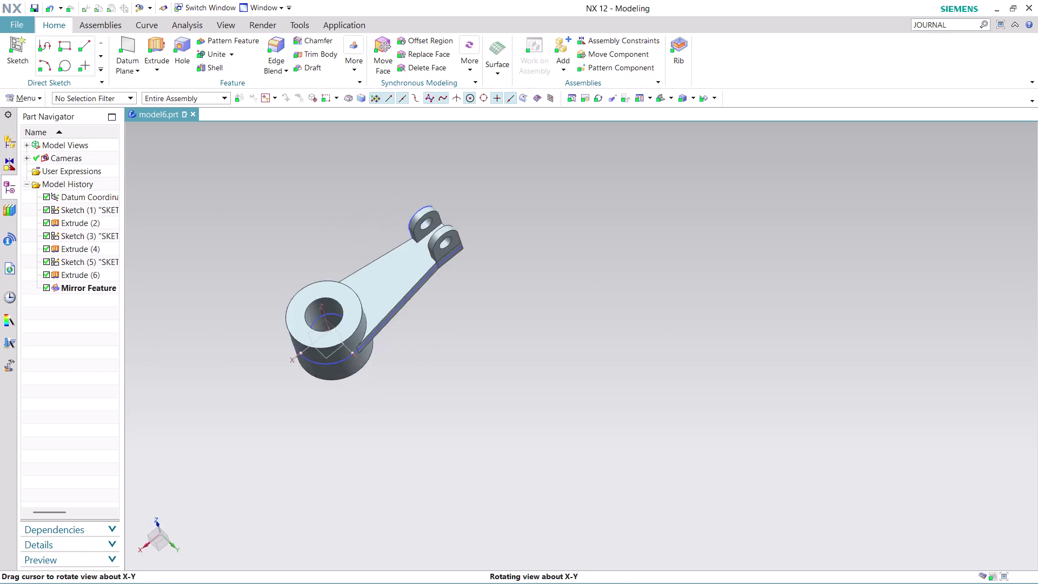
middle_drag(466, 341, 326, 256)
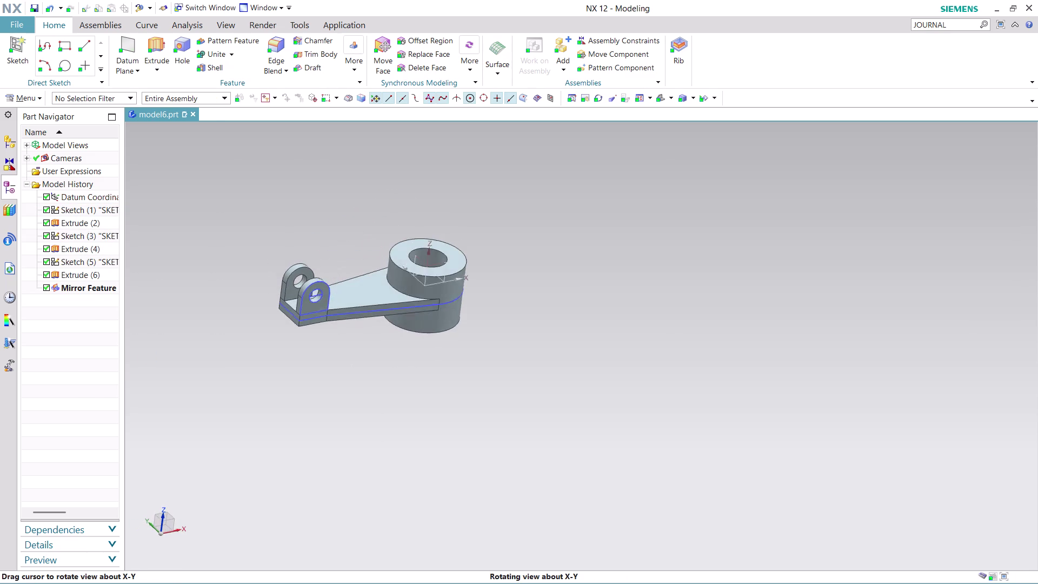
middle_drag(325, 255, 326, 262)
scroll(down, 3)
scroll(up, 3)
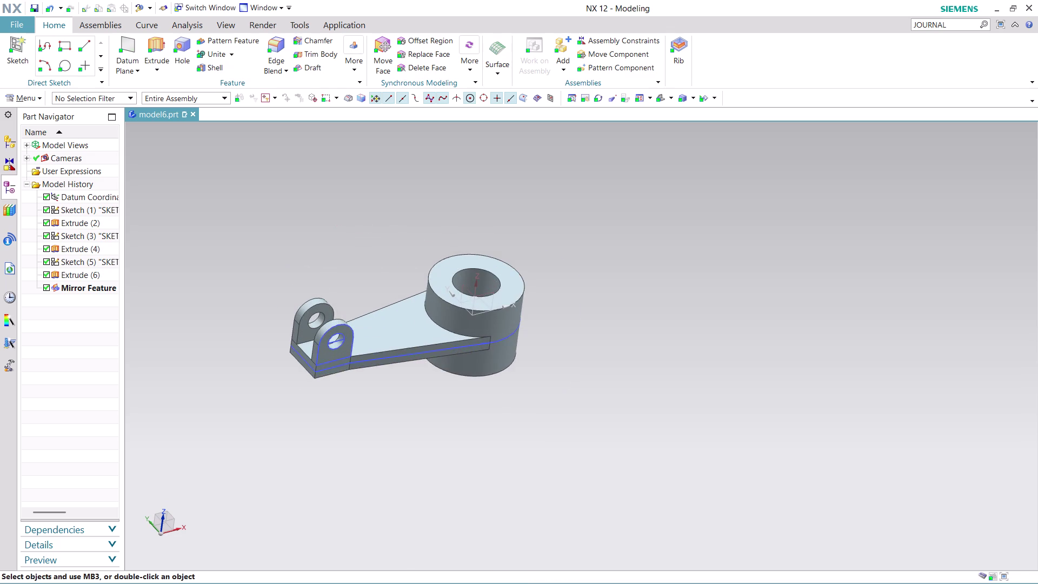
scroll(up, 3)
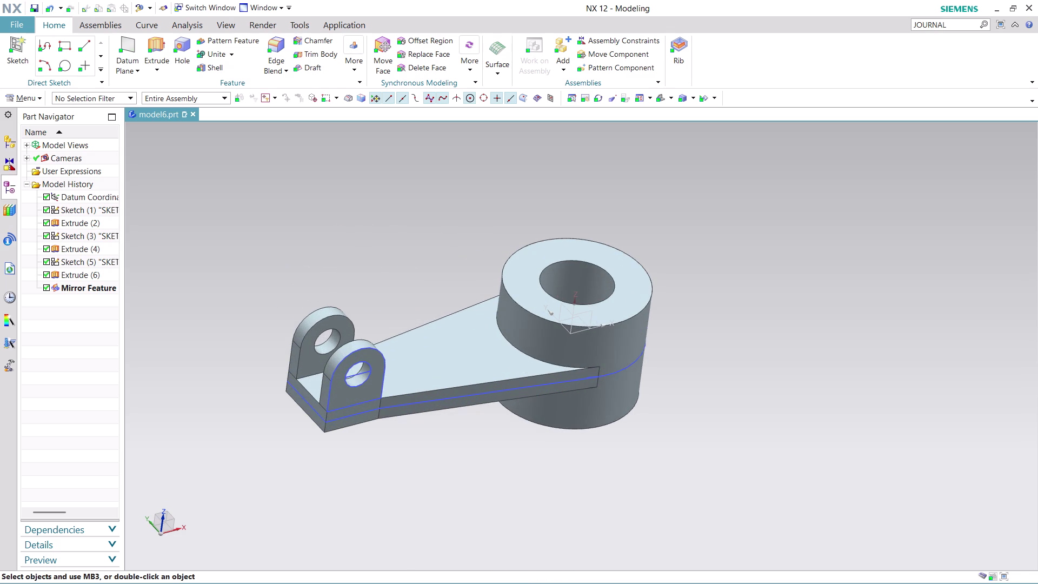
key(ctrl+s)
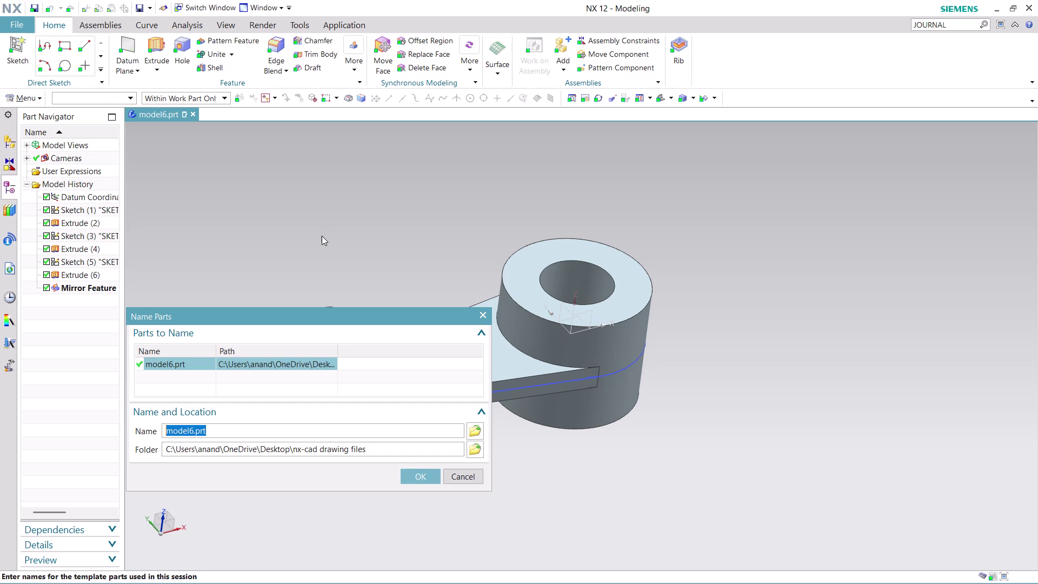
Confirm the name to save model6.prt, then switch to the Drafting application.
click(423, 471)
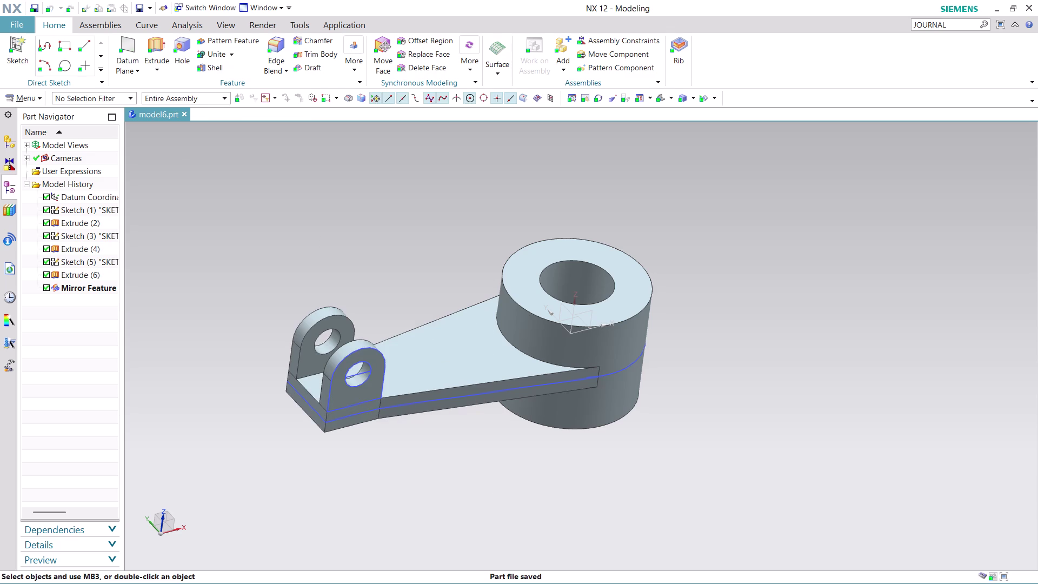
click(13, 23)
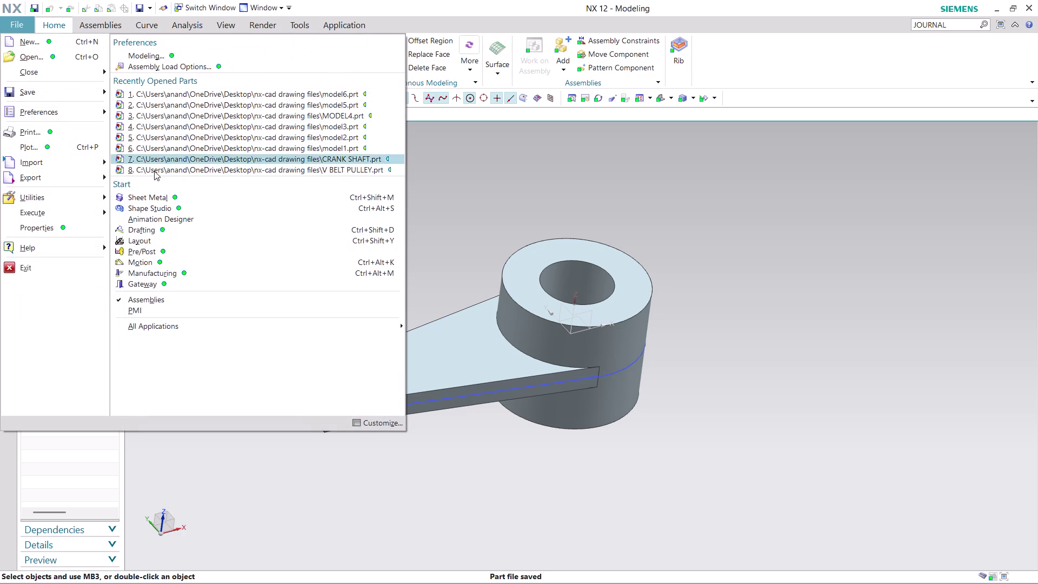
click(219, 227)
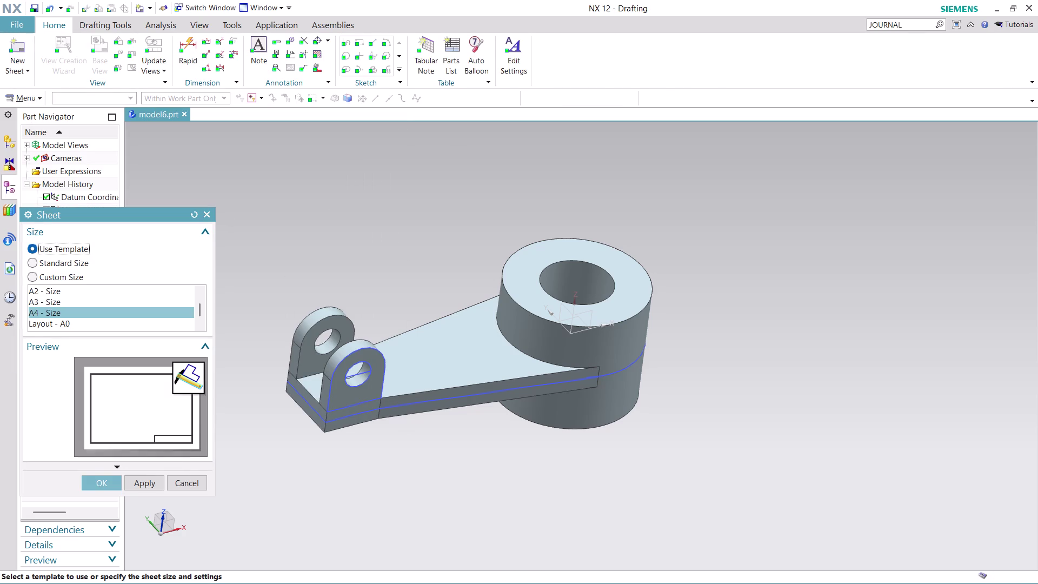
Create the sheet from the A4 template, skipping the title block and dismissing the wizard.
click(107, 483)
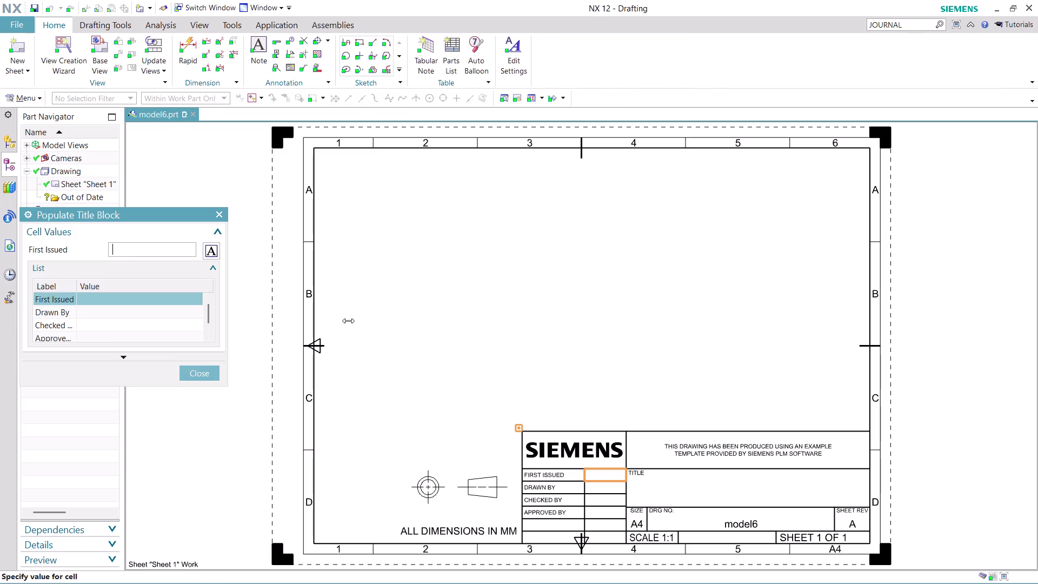
click(198, 372)
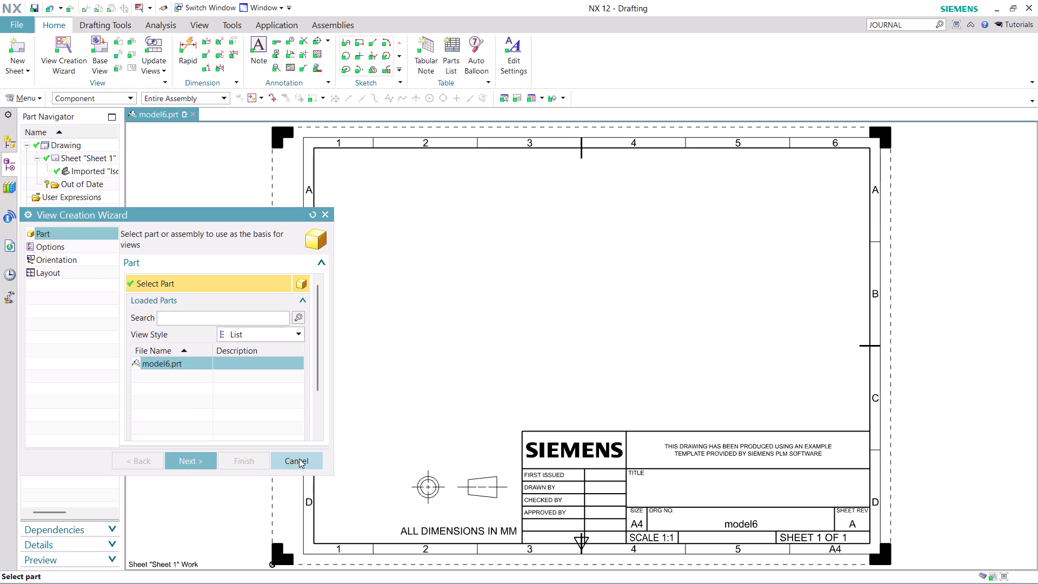
click(101, 58)
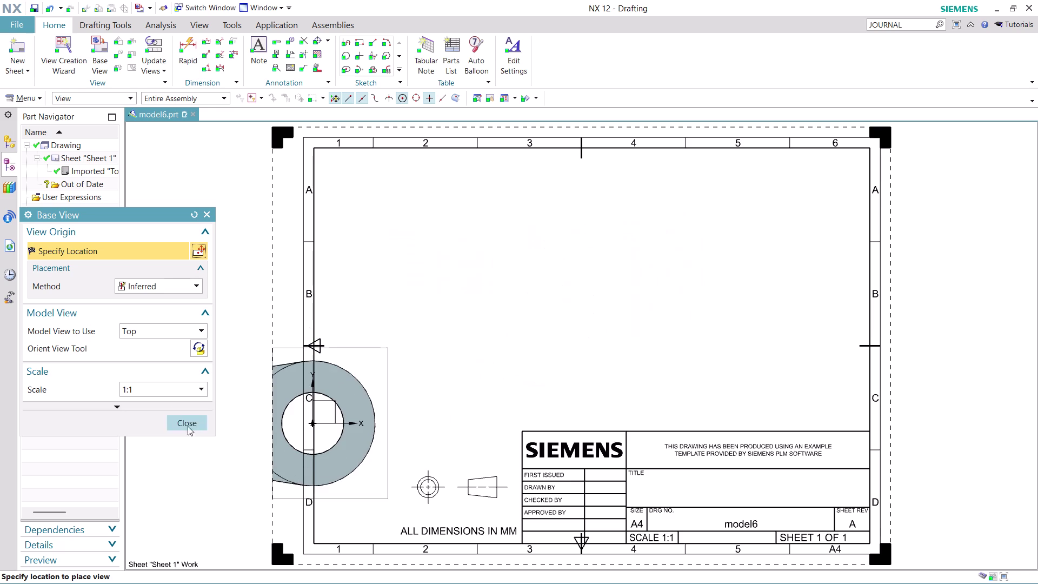
Place the top base view at 1:2 scale upper left, with the front view below.
click(203, 387)
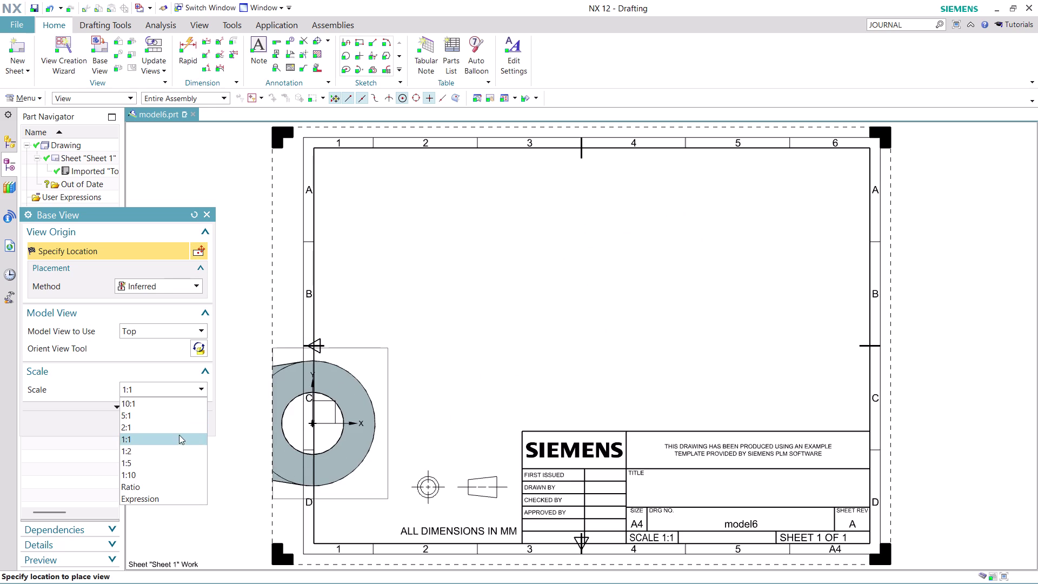
click(177, 451)
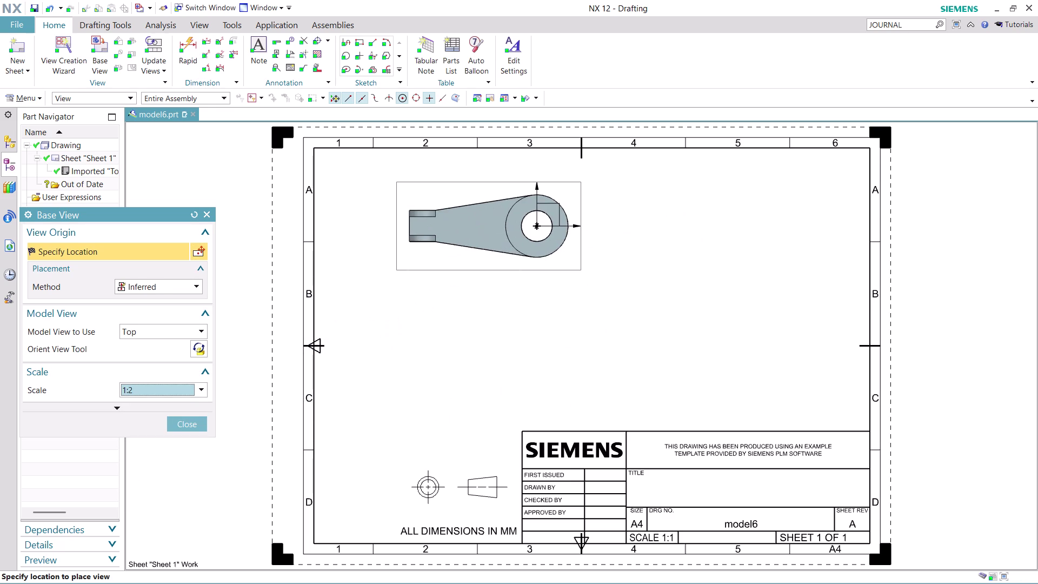
click(451, 222)
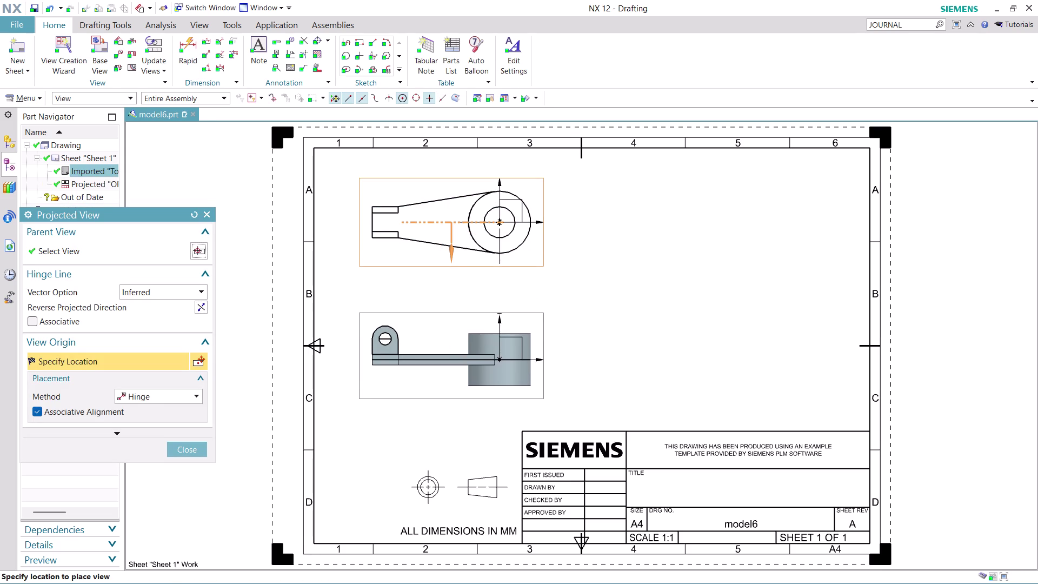
click(469, 356)
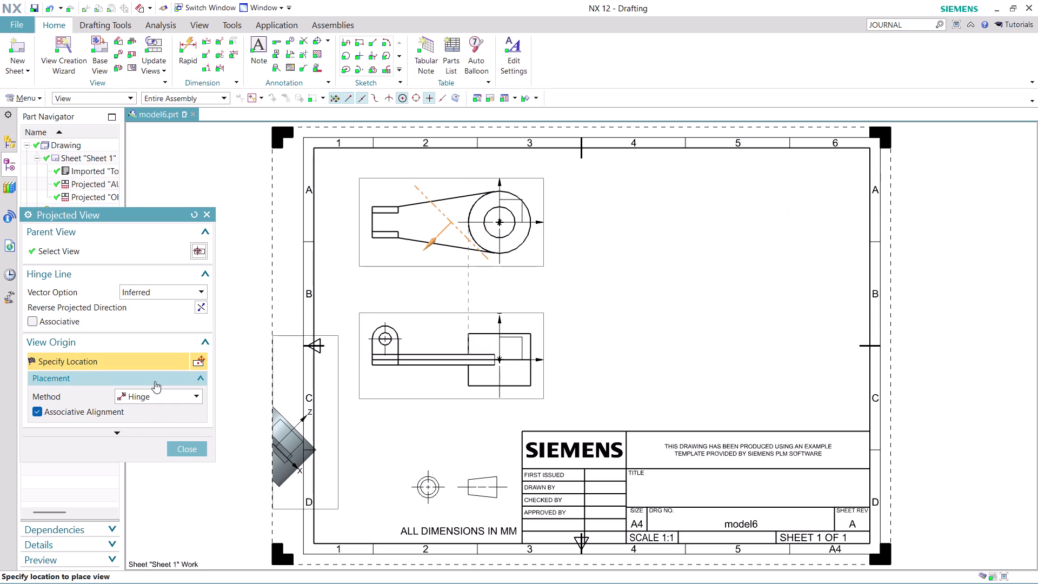
Adjust the projected view's hinge line, reselect the top view as parent, and reverse projection direction.
click(192, 396)
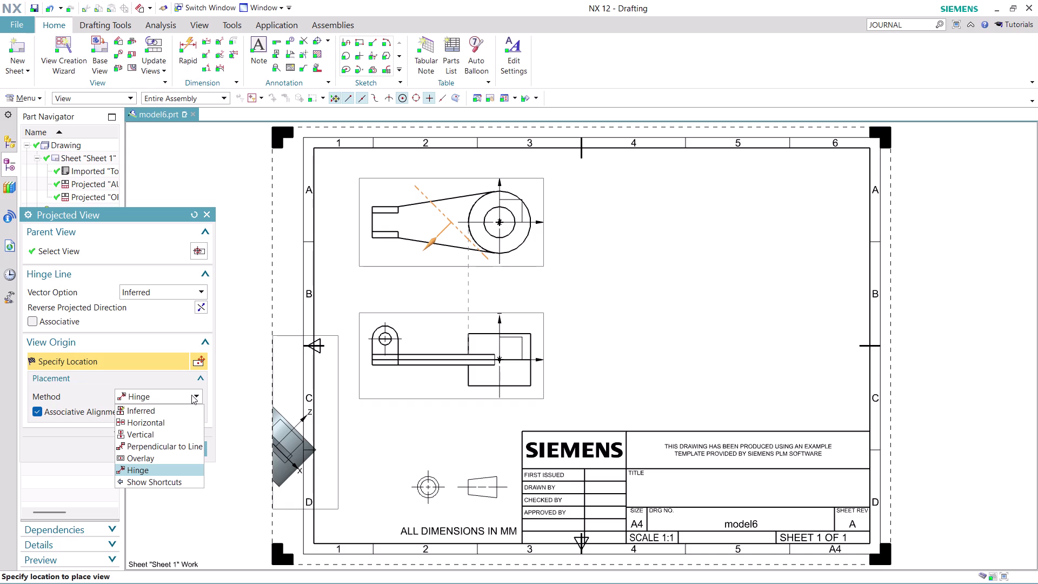
click(191, 395)
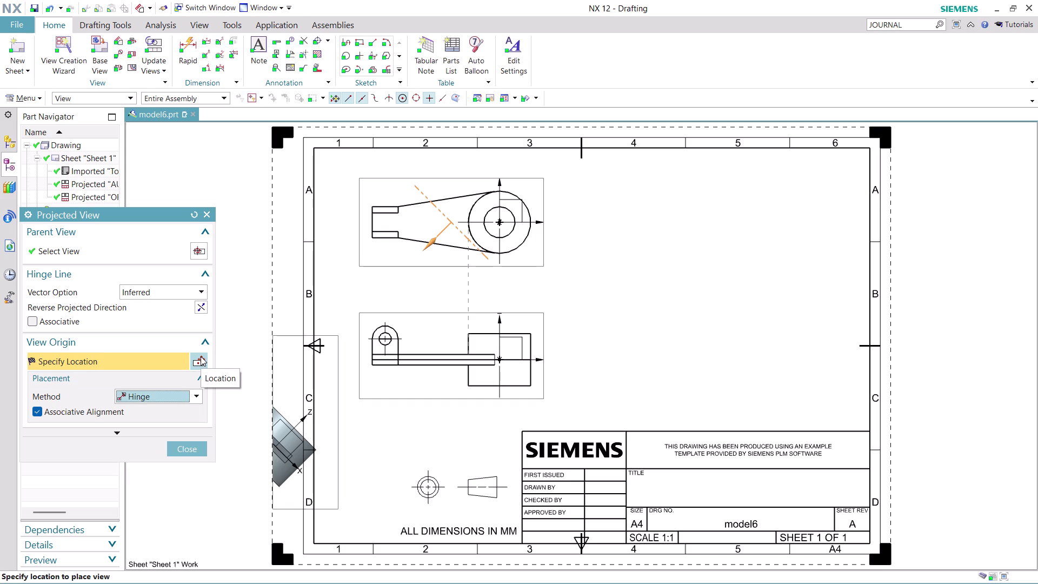
click(199, 285)
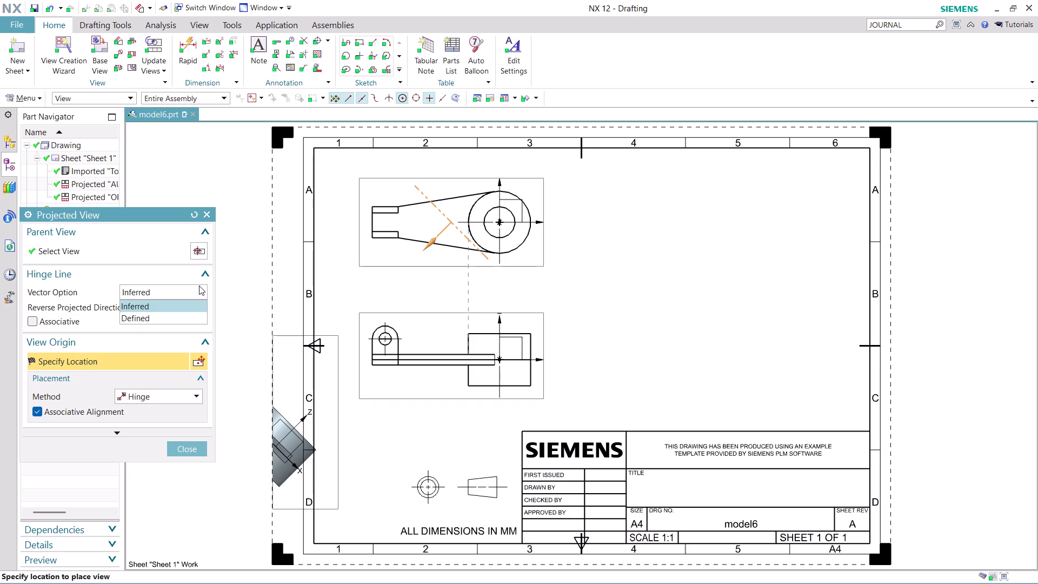
click(199, 286)
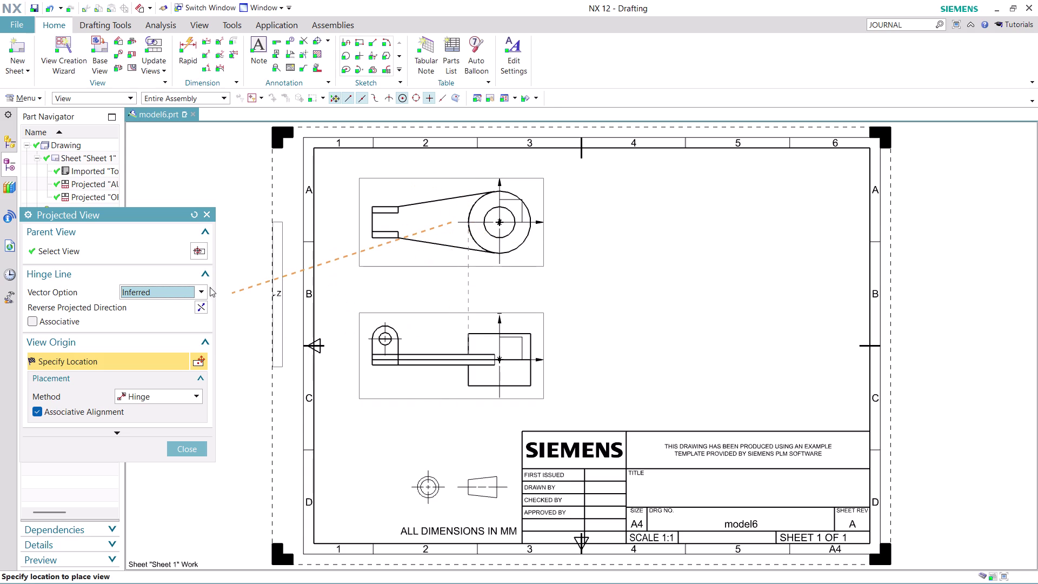
click(195, 252)
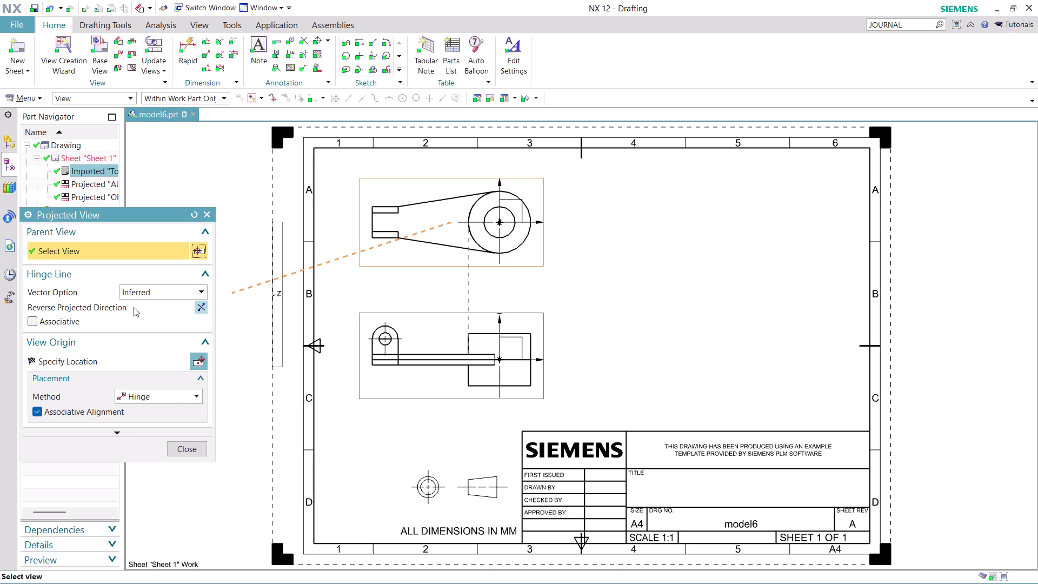
click(198, 304)
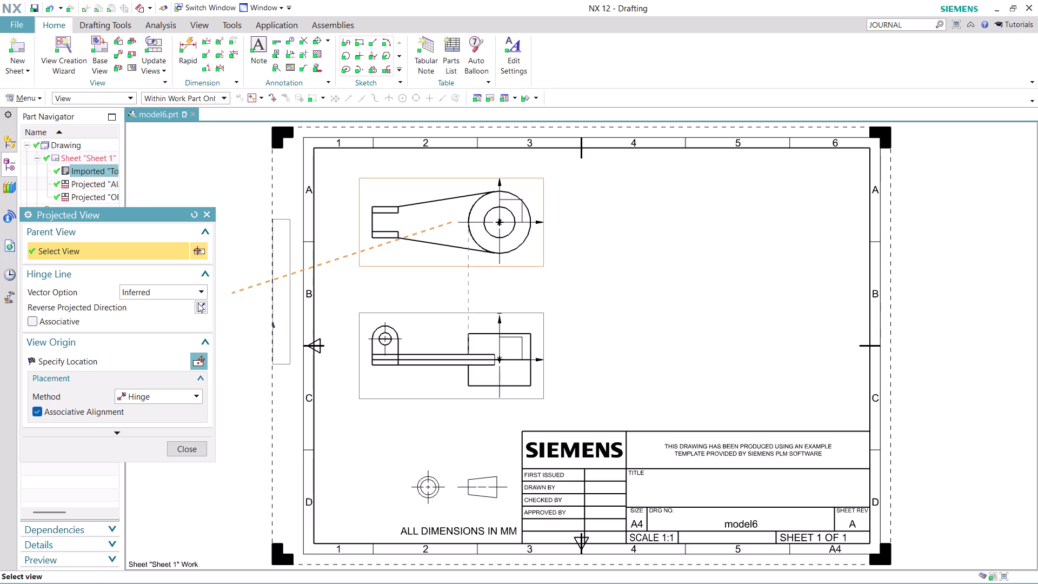
click(192, 446)
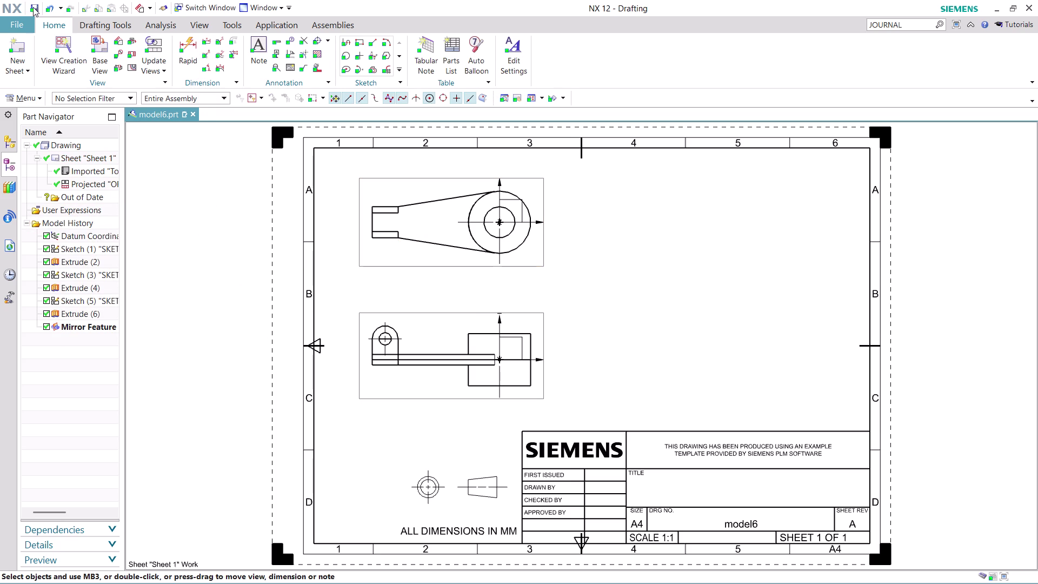
click(57, 60)
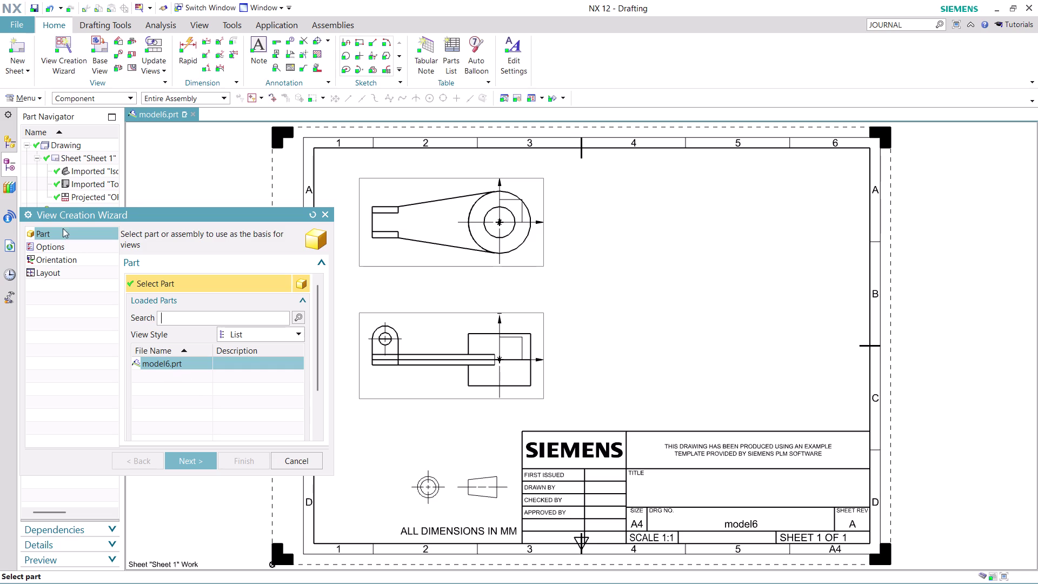
Use the View Creation Wizard to place an isometric view right of the top view.
click(61, 256)
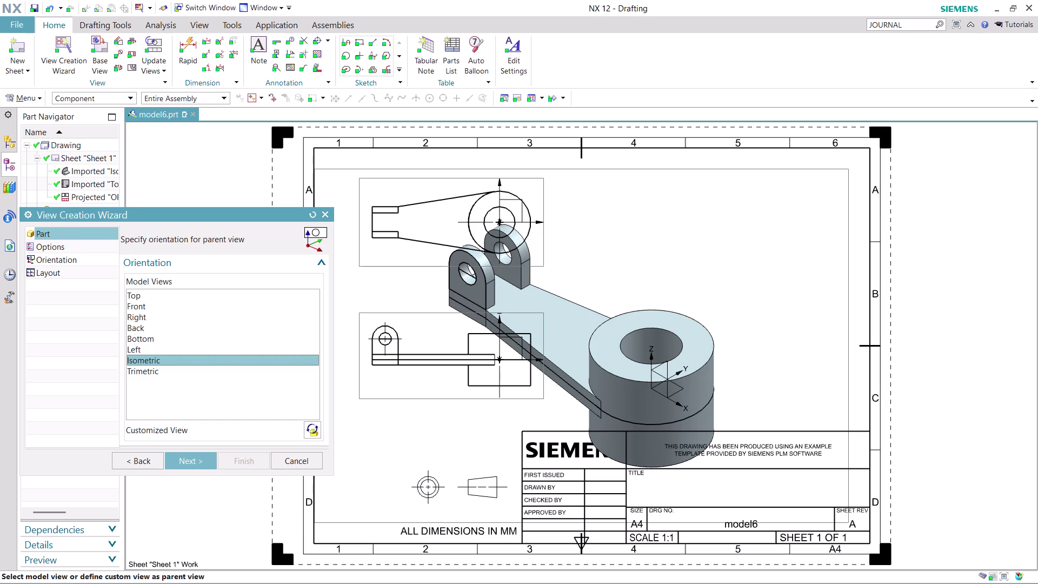
scroll(up, 3)
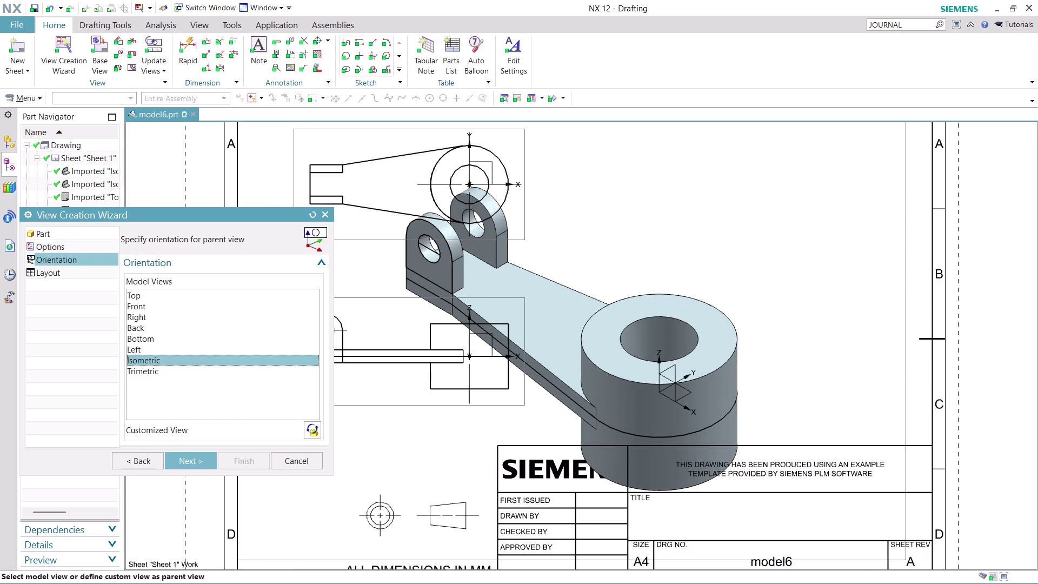
scroll(down, 3)
drag(615, 373, 677, 359)
drag(567, 383, 601, 372)
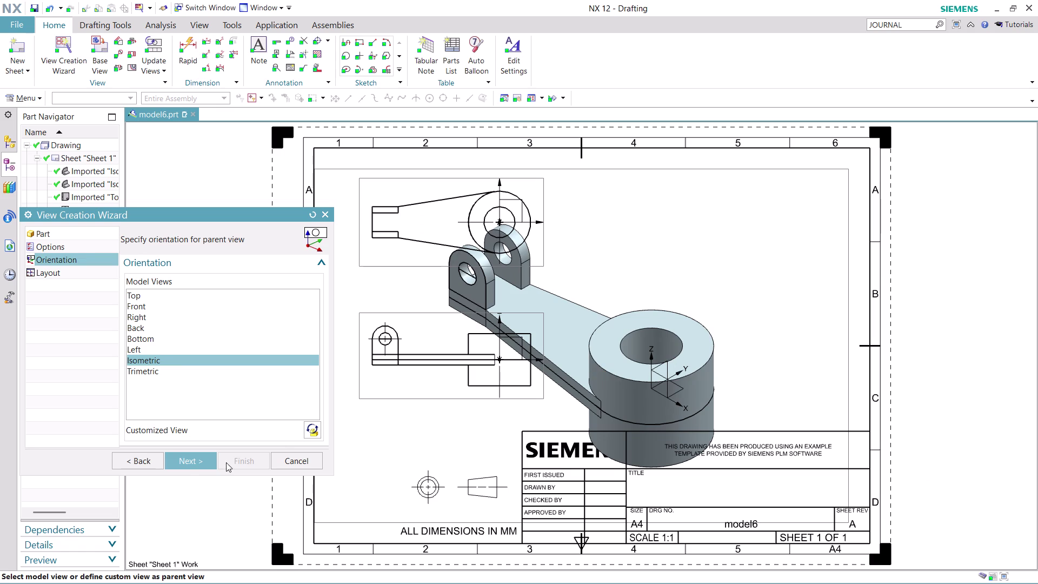
click(196, 456)
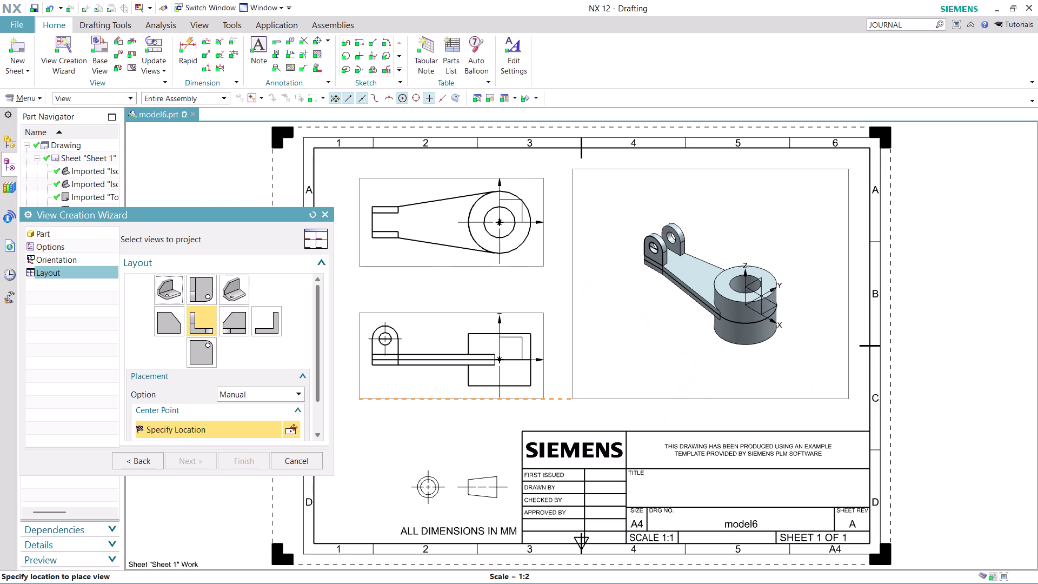
click(710, 282)
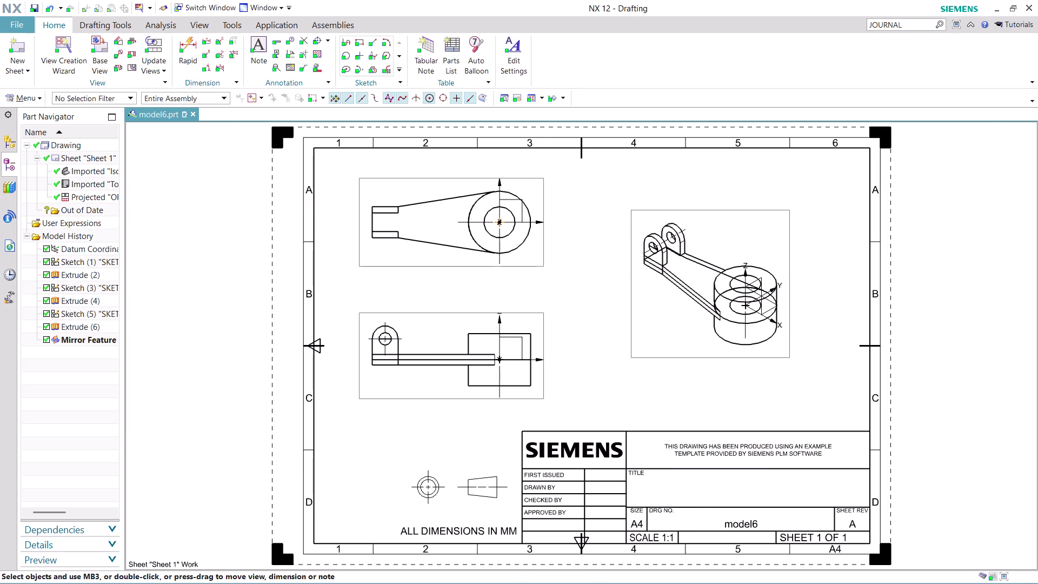
scroll(up, 3)
scroll(up, 3)
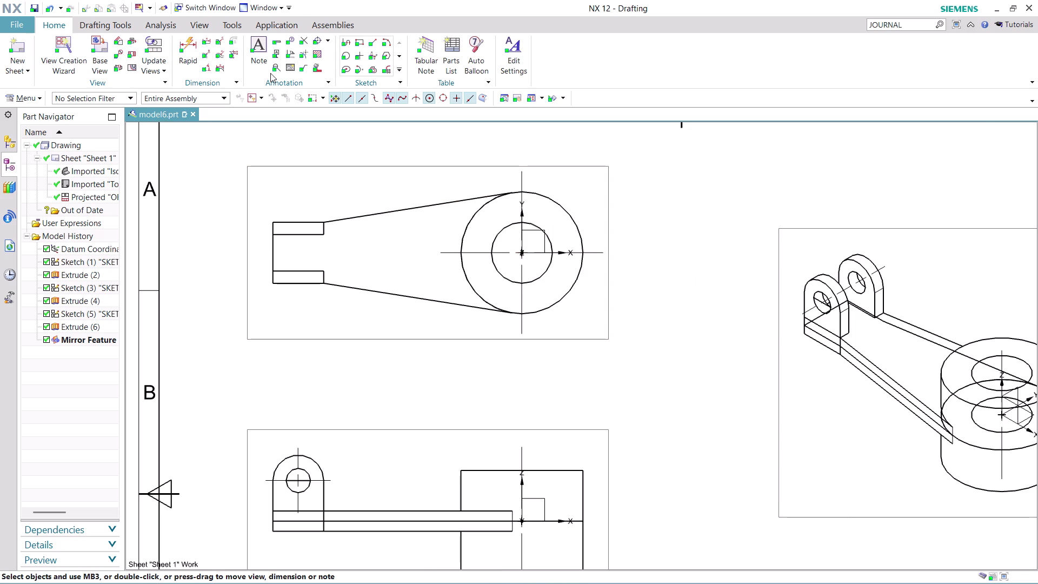
Dimension the 110 distance from the small hole centre to the boss axis, placed above the front view.
click(187, 52)
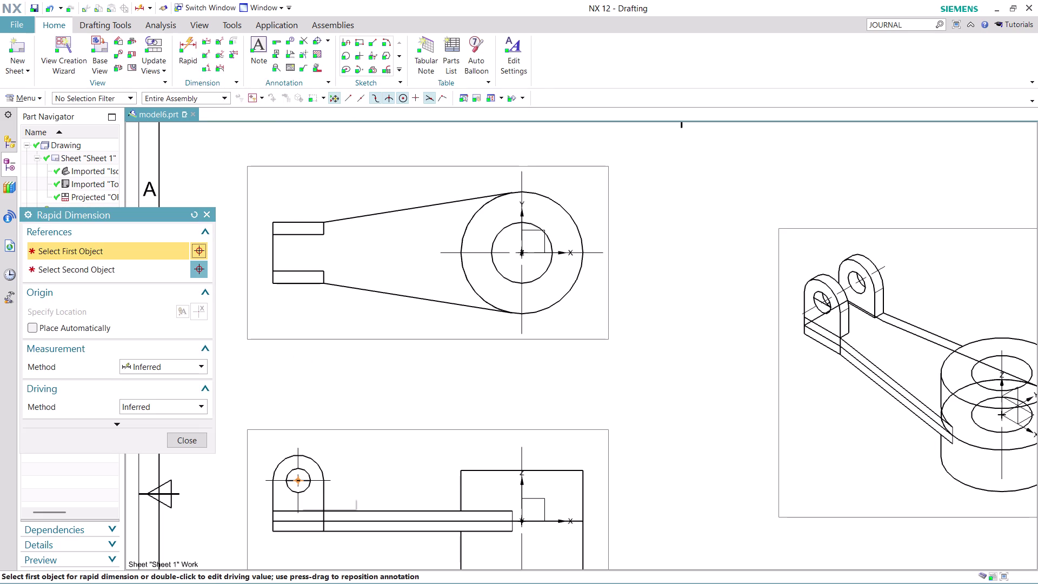
click(297, 479)
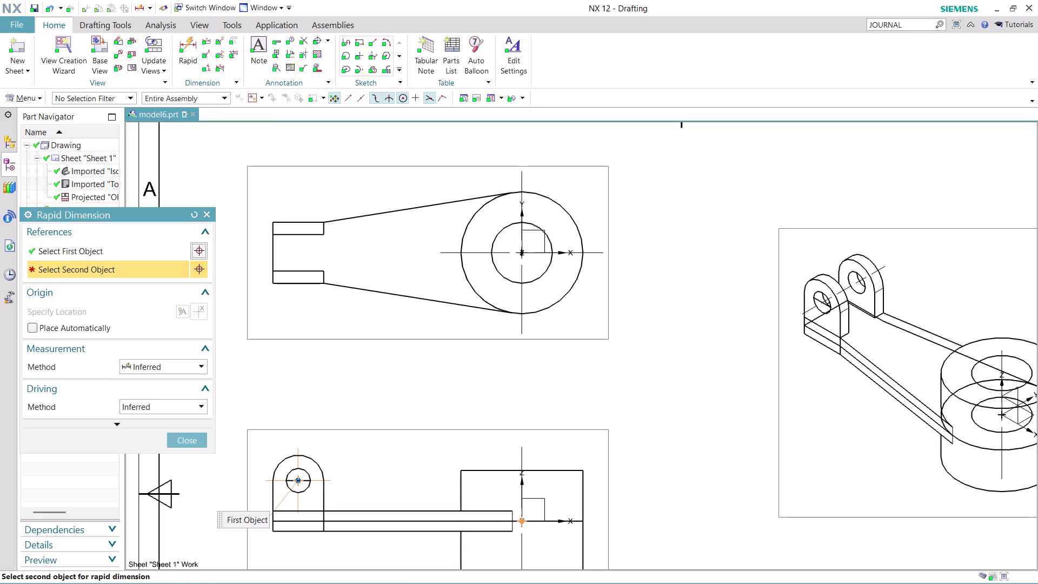
click(522, 522)
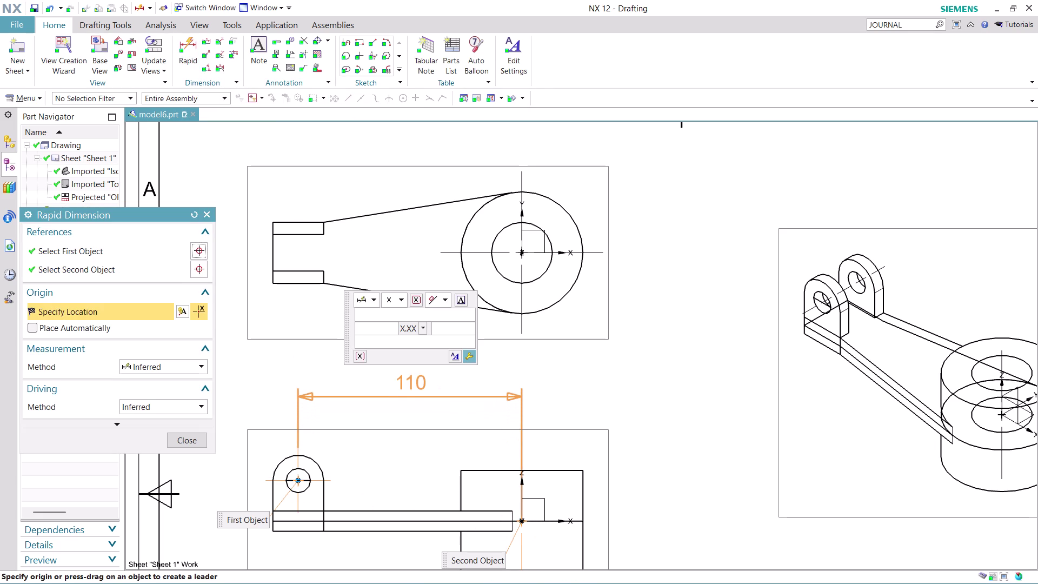
click(414, 390)
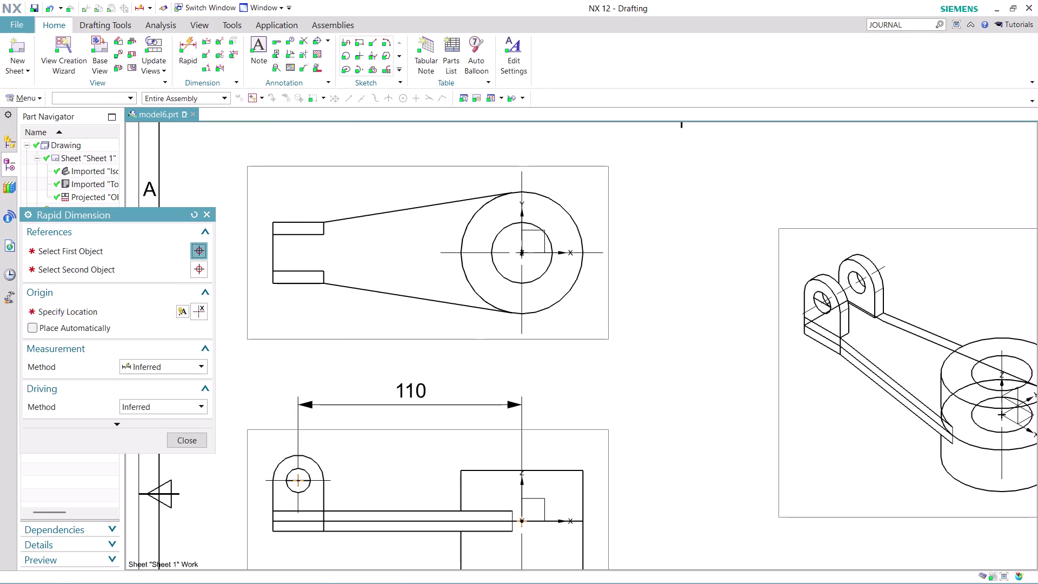
scroll(down, 3)
scroll(up, 3)
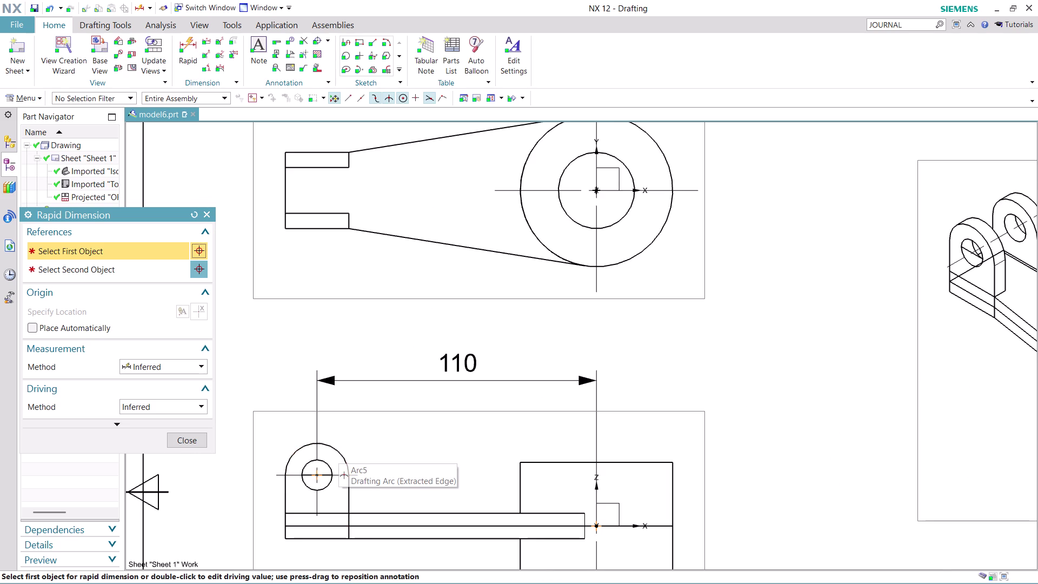
click(208, 58)
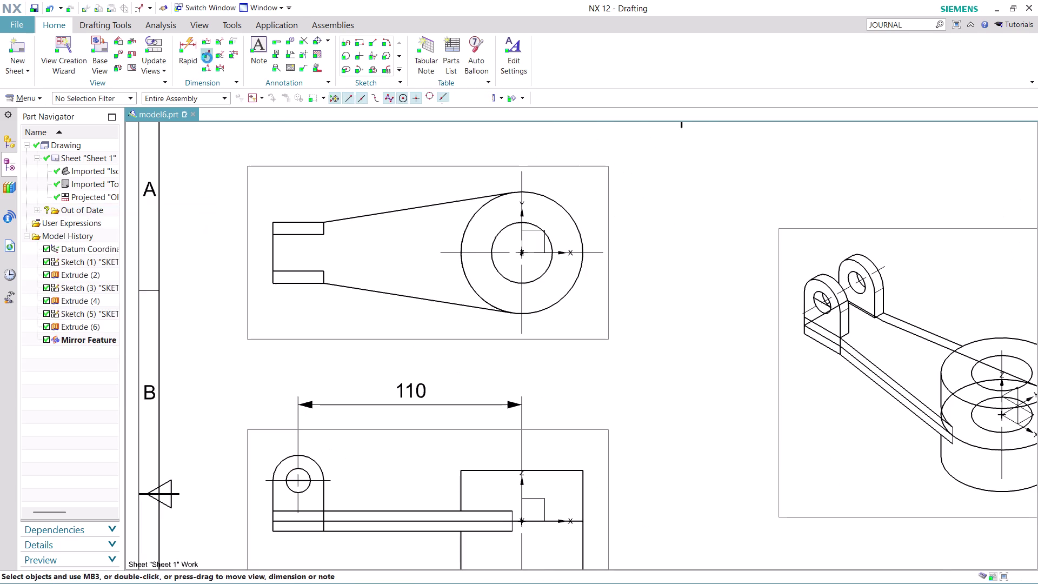
click(317, 461)
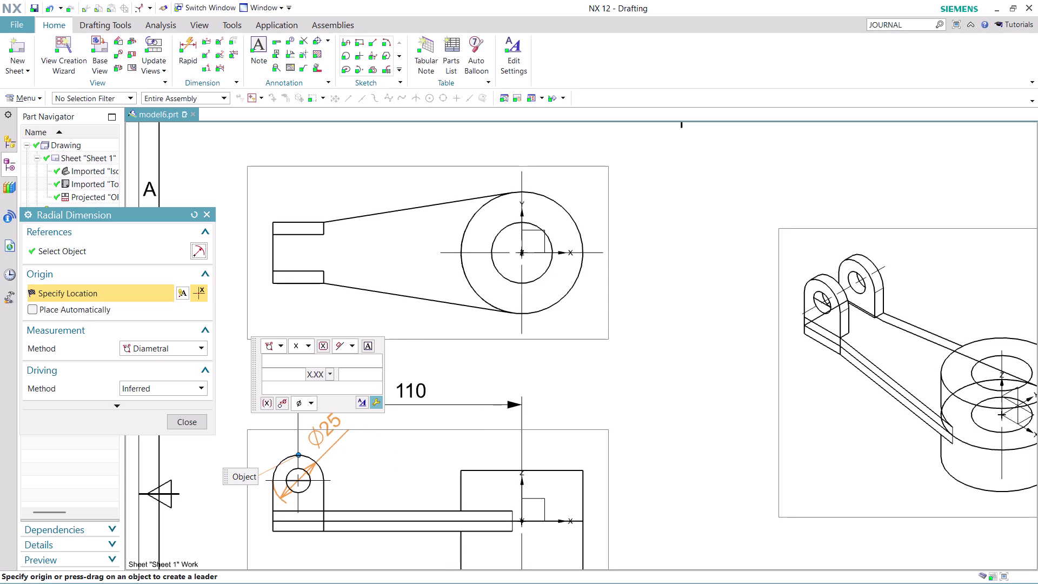
Place a Ø25 diameter beside the lug and a Ø12 diameter beside its hole.
click(327, 433)
scroll(down, 3)
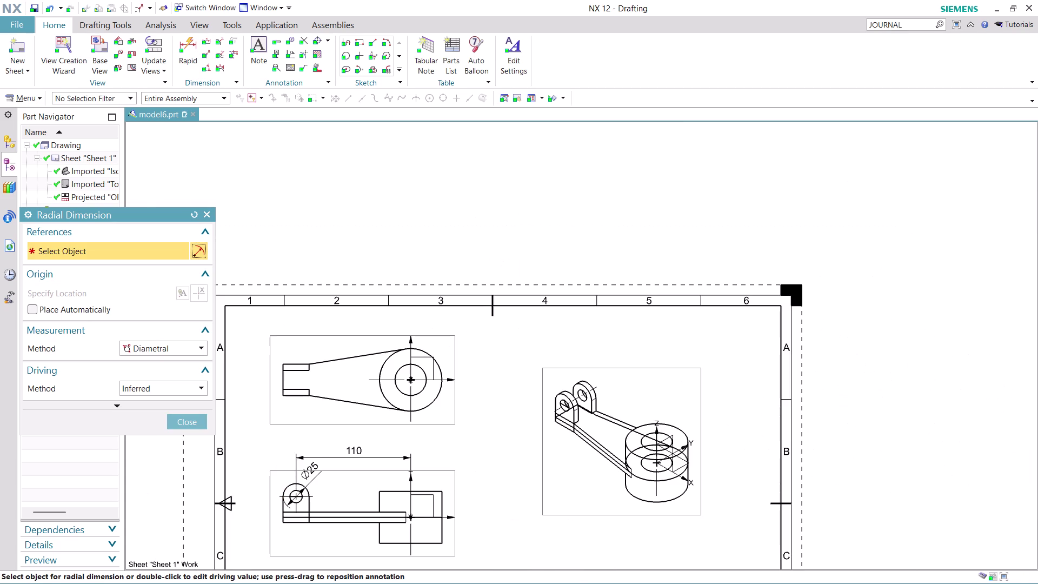
scroll(up, 3)
scroll(up, 3)
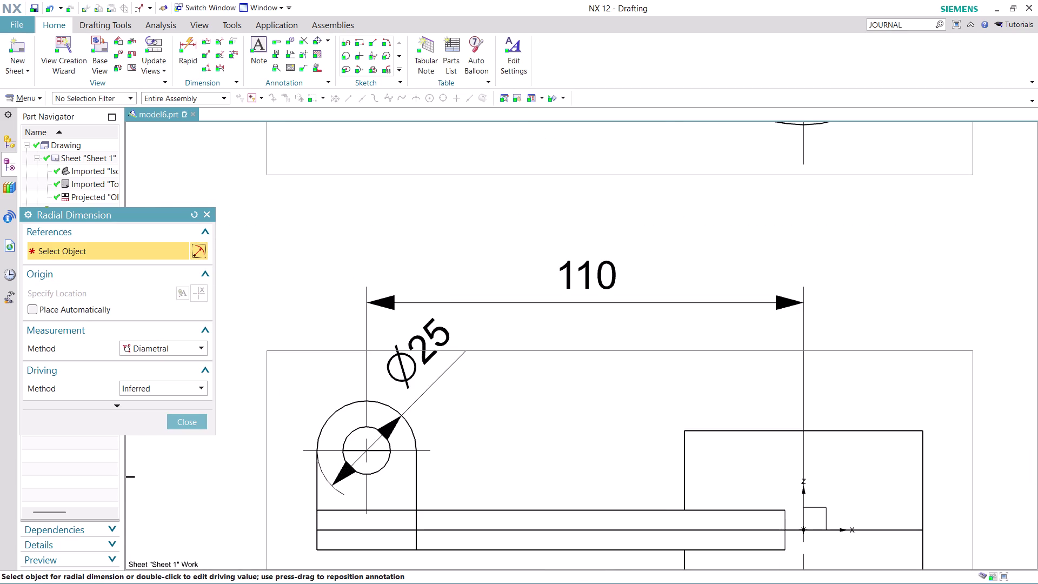
click(347, 438)
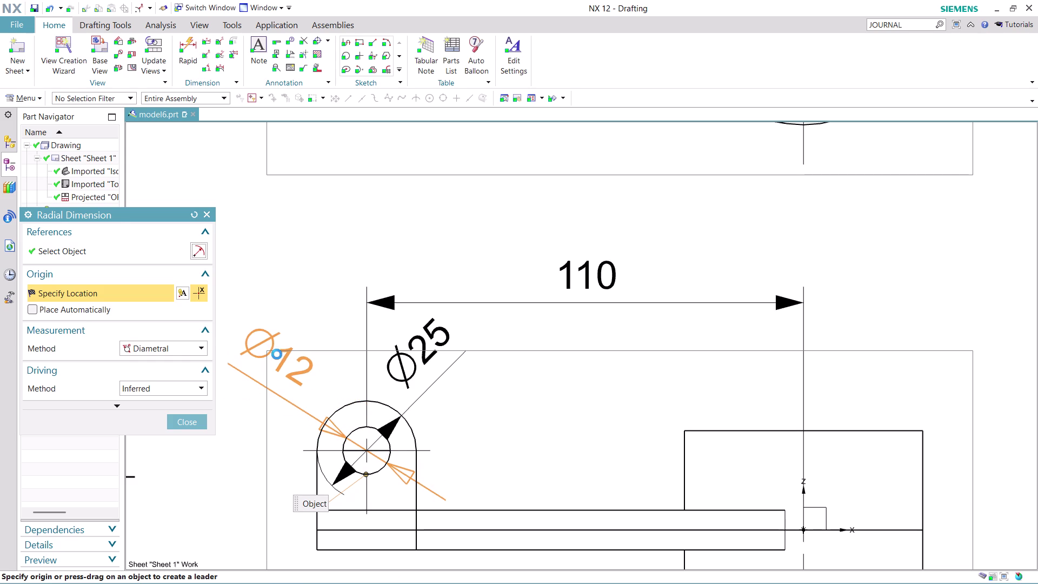
click(277, 354)
scroll(down, 3)
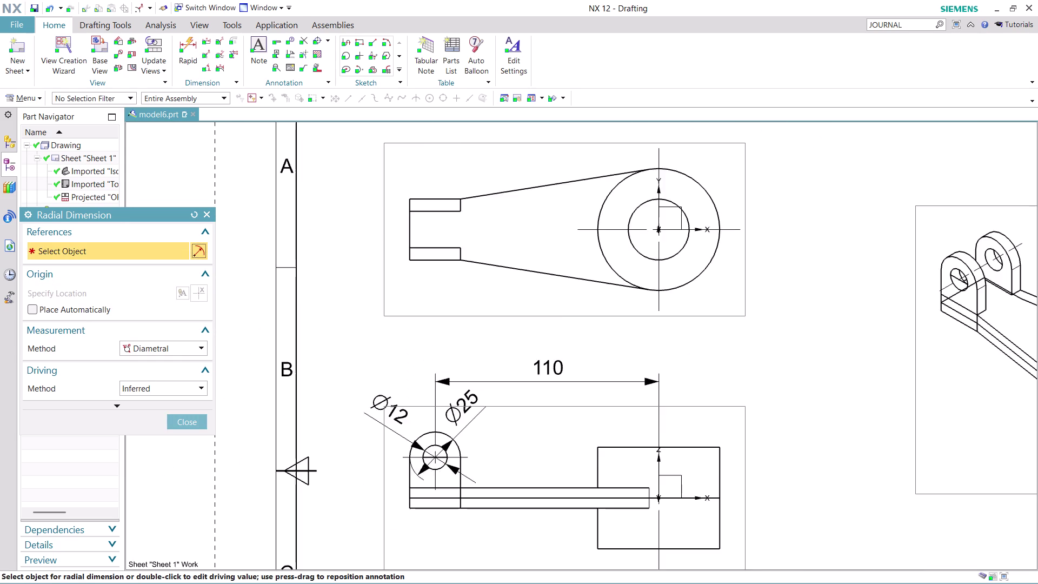
scroll(down, 3)
scroll(up, 3)
scroll(down, 3)
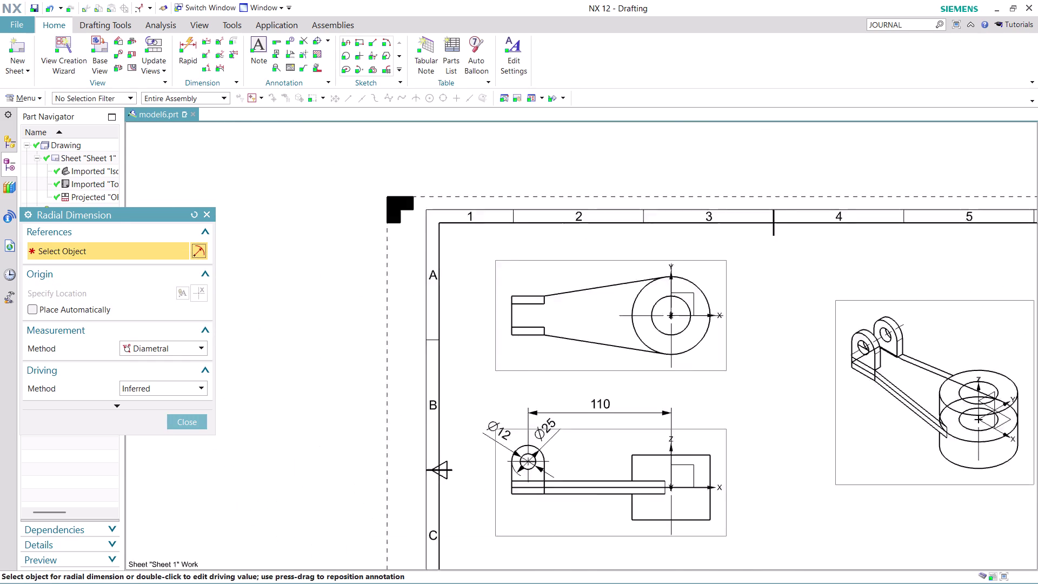
scroll(down, 3)
scroll(up, 3)
scroll(up, 3)
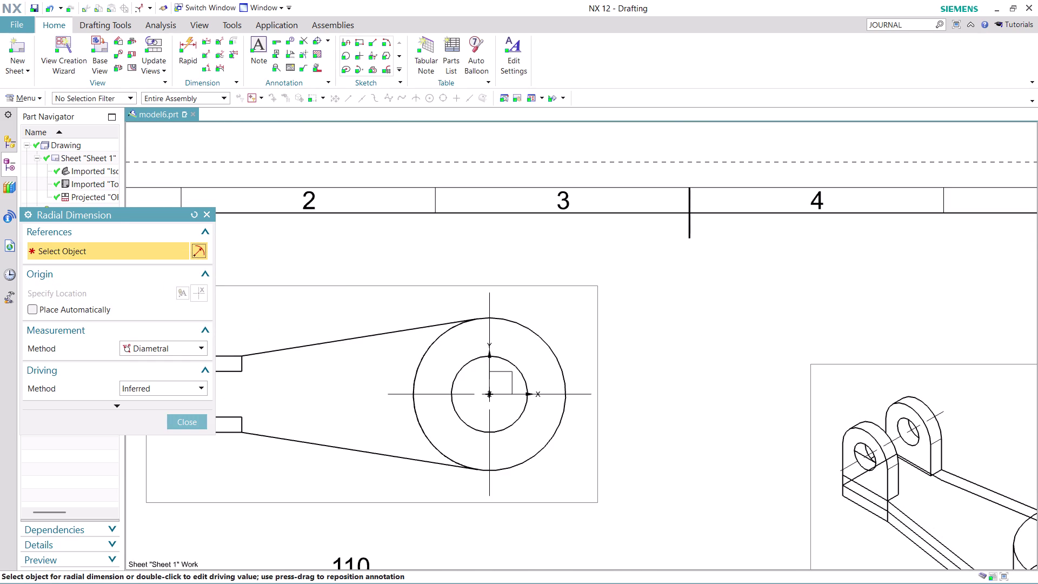
click(557, 361)
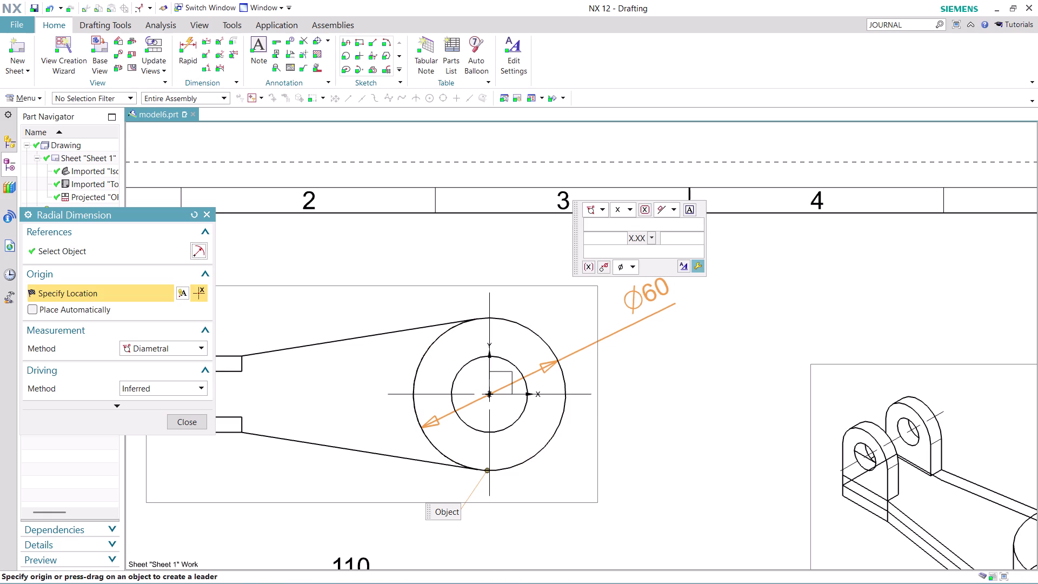
Place Ø60 above the boss's outer circle and Ø30 below its inner circle.
click(645, 294)
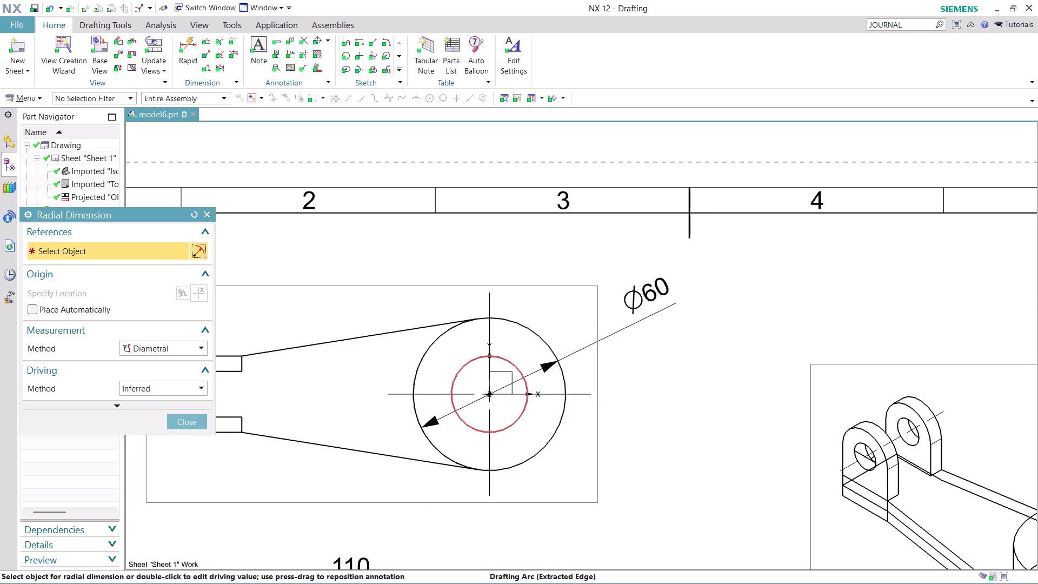
click(478, 361)
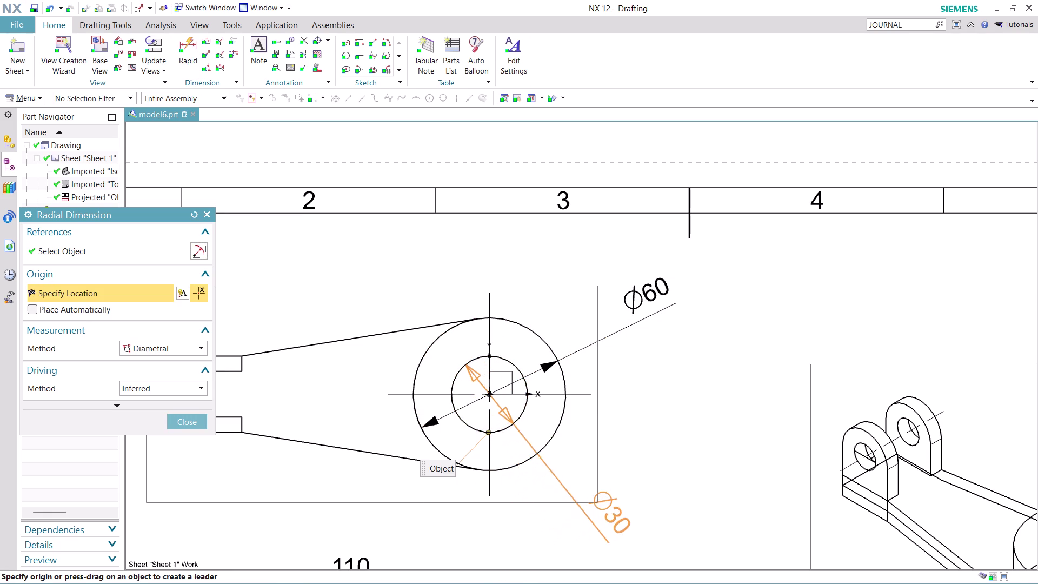
click(649, 519)
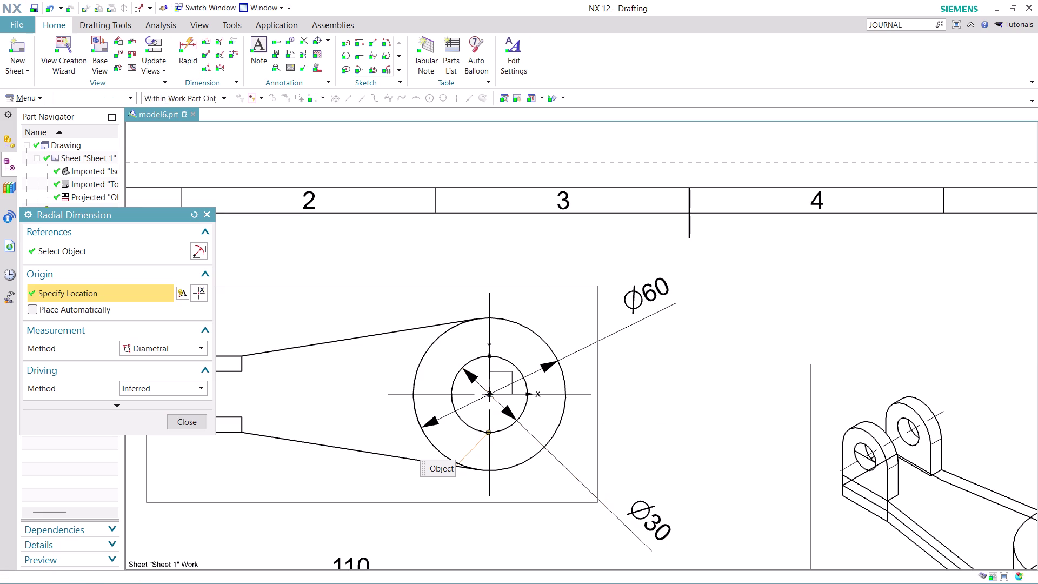
scroll(down, 3)
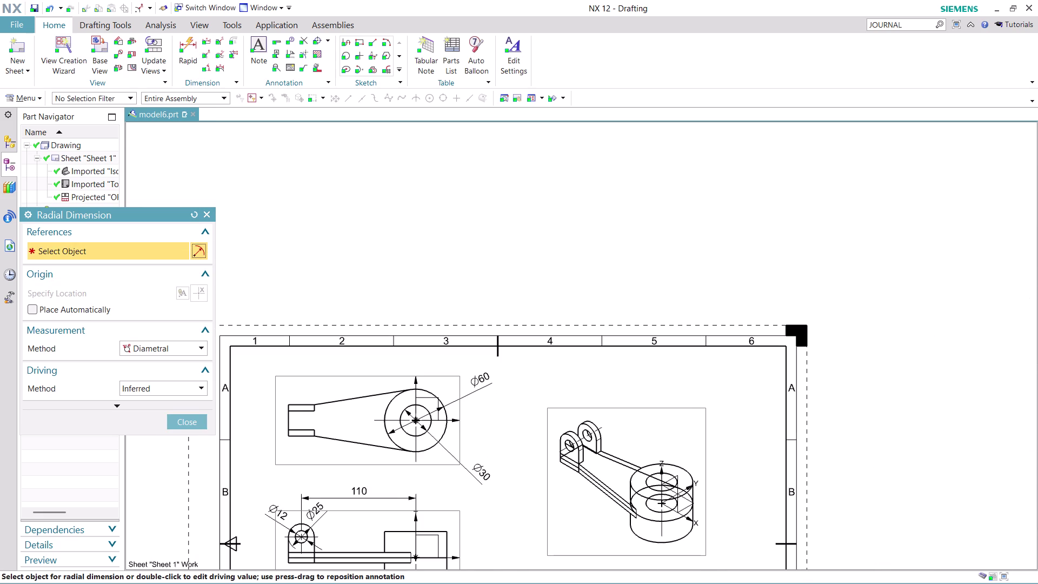
scroll(down, 3)
scroll(up, 3)
scroll(up, 3)
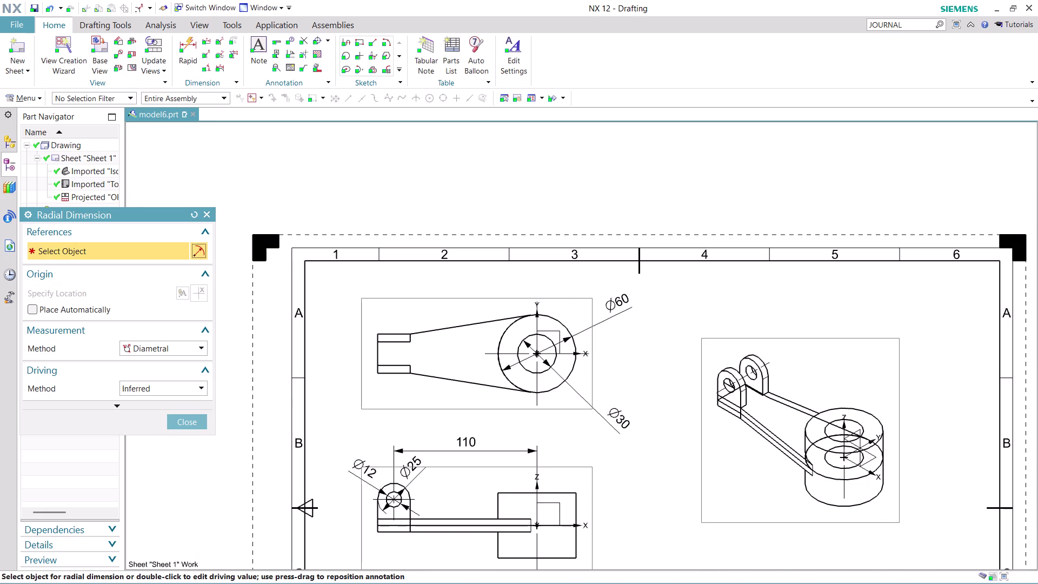
scroll(down, 3)
scroll(up, 3)
scroll(up, 3)
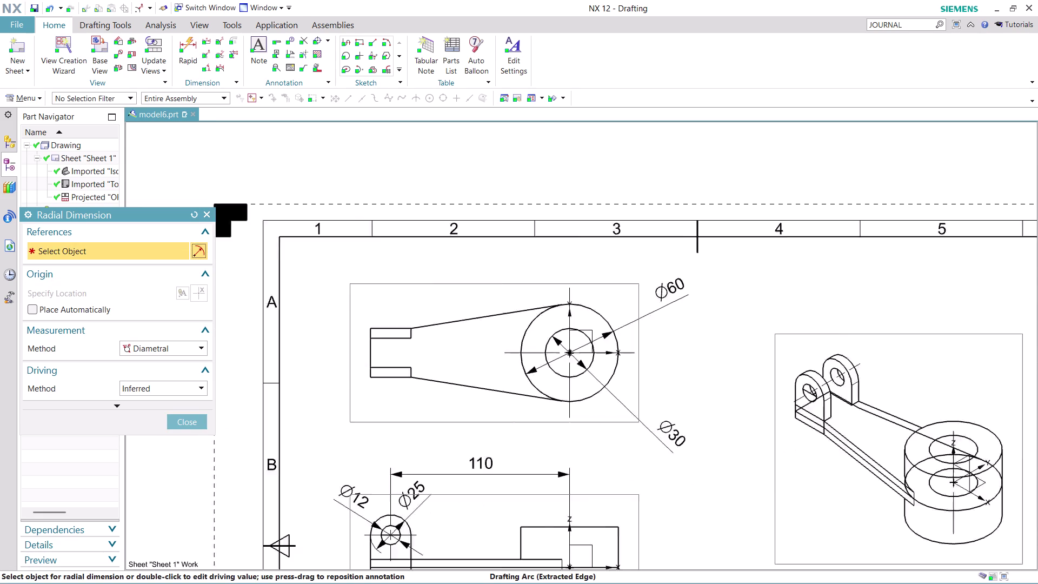
scroll(up, 3)
scroll(down, 3)
scroll(up, 3)
scroll(down, 3)
scroll(up, 3)
scroll(up, 3)
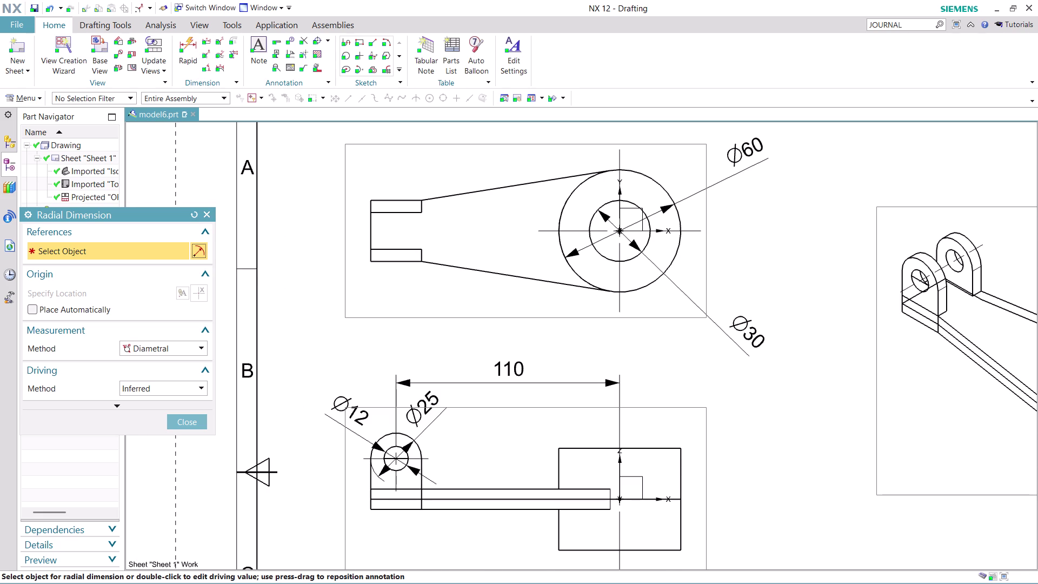
click(197, 43)
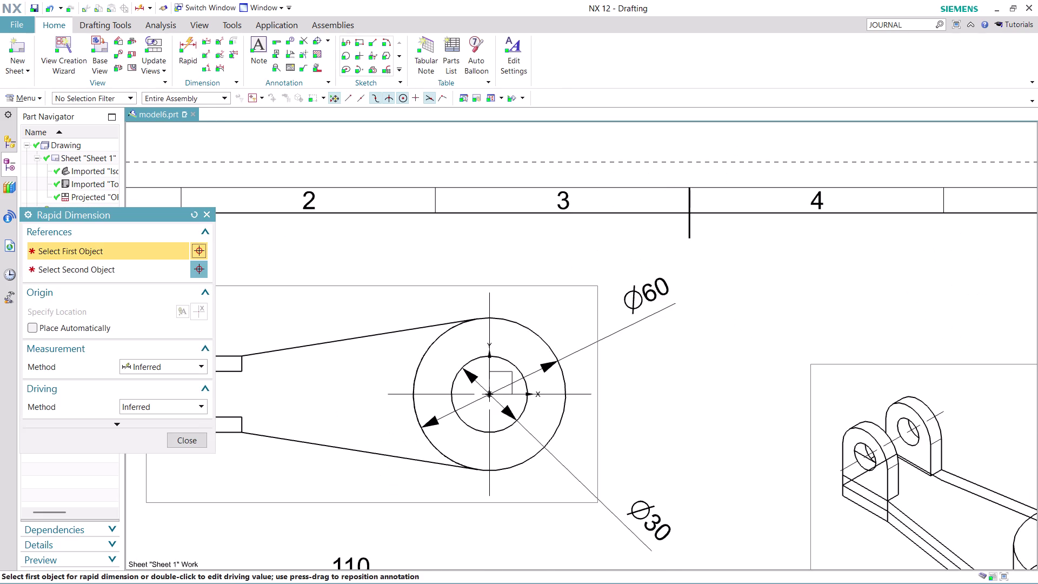
Cancel the stray Ø60 diameter preview on the boss in the front view.
scroll(down, 3)
scroll(up, 3)
scroll(up, 3)
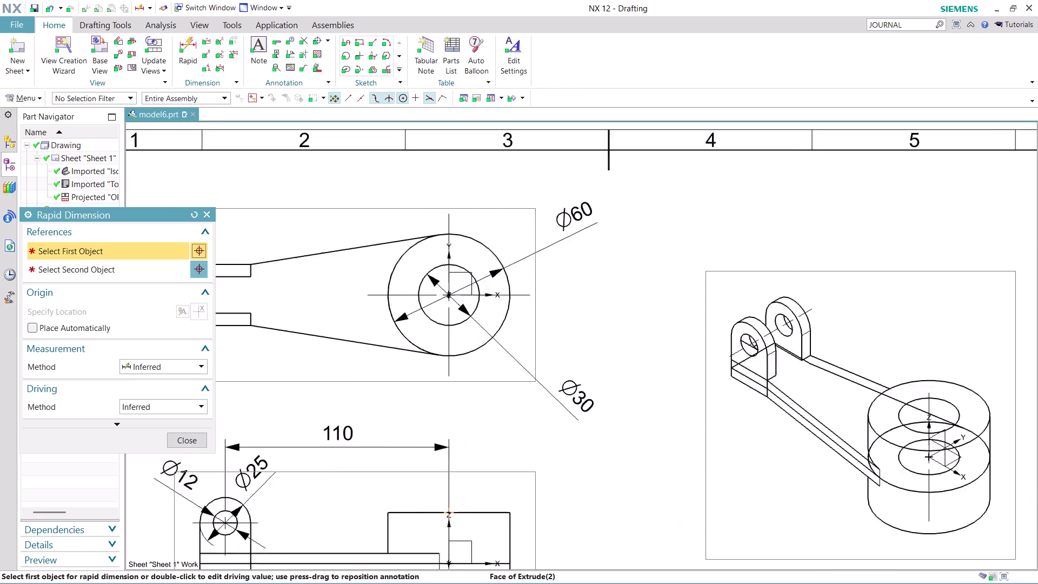
scroll(up, 3)
scroll(down, 3)
scroll(up, 3)
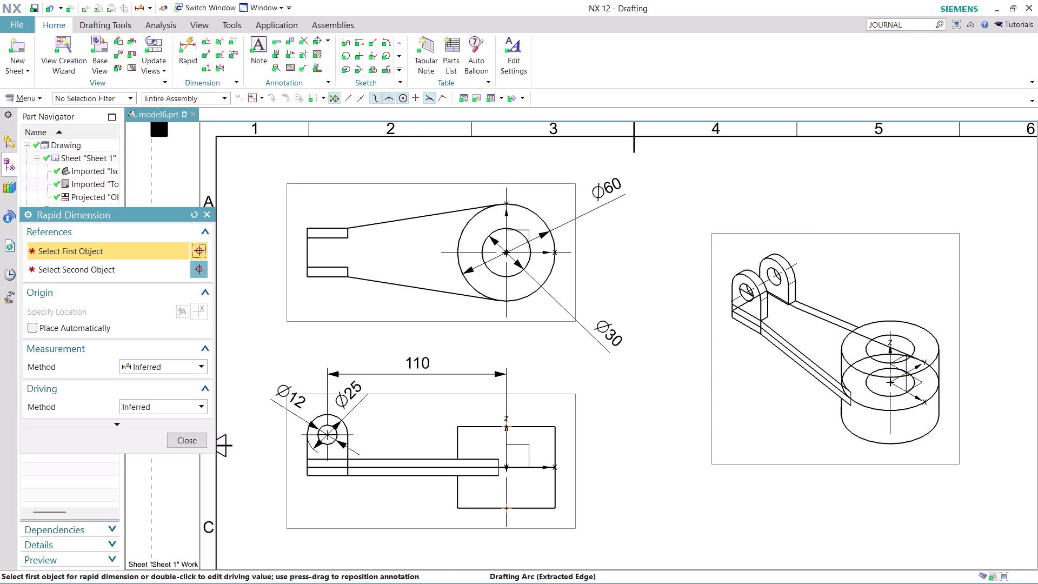
scroll(up, 3)
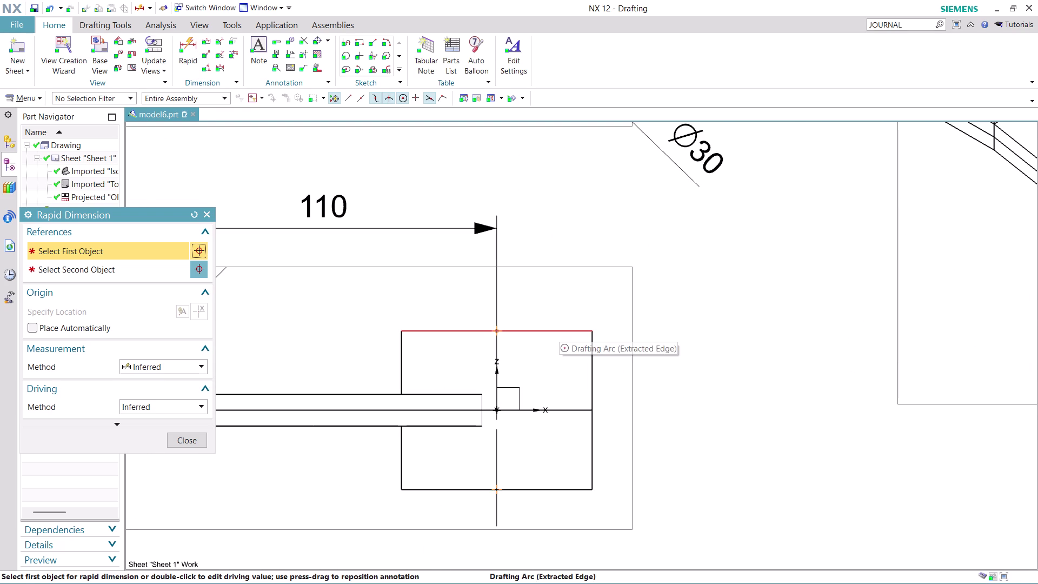
click(559, 328)
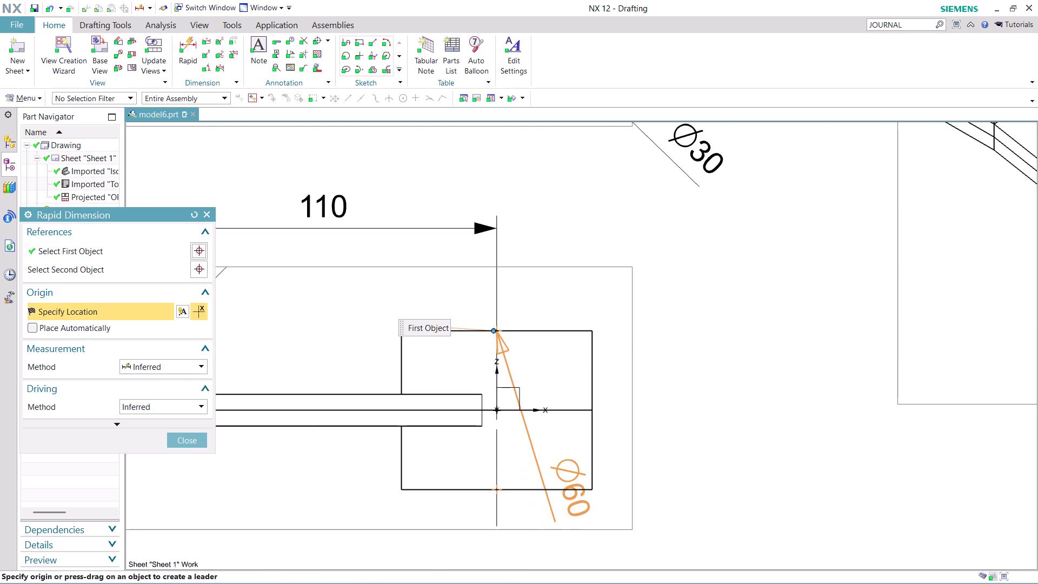
key(Escape)
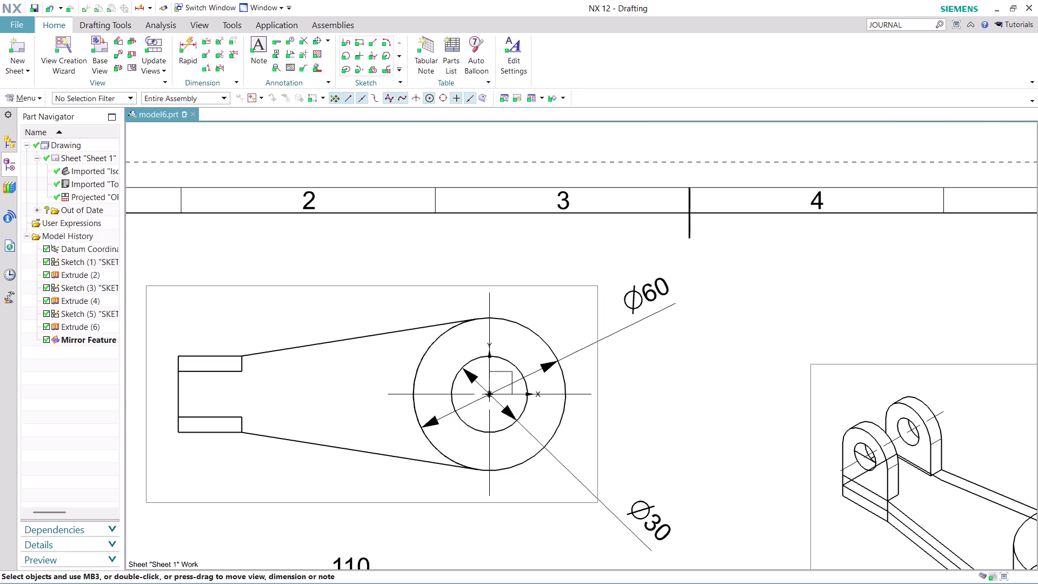
Zoom and pan to centre the front view's square block and start a new dimension.
scroll(down, 3)
scroll(up, 3)
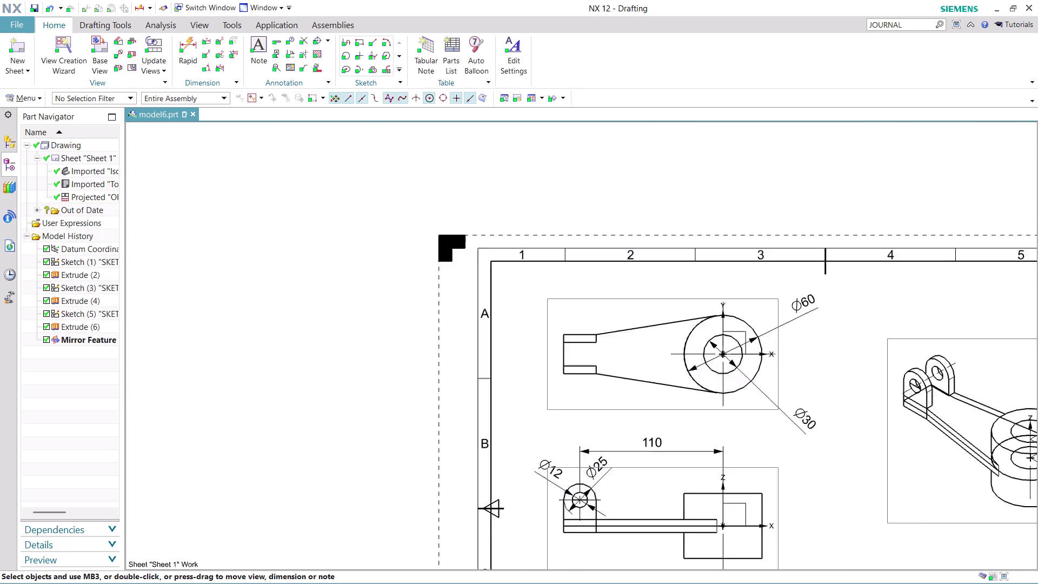
scroll(up, 3)
scroll(up, 3)
scroll(down, 3)
scroll(up, 3)
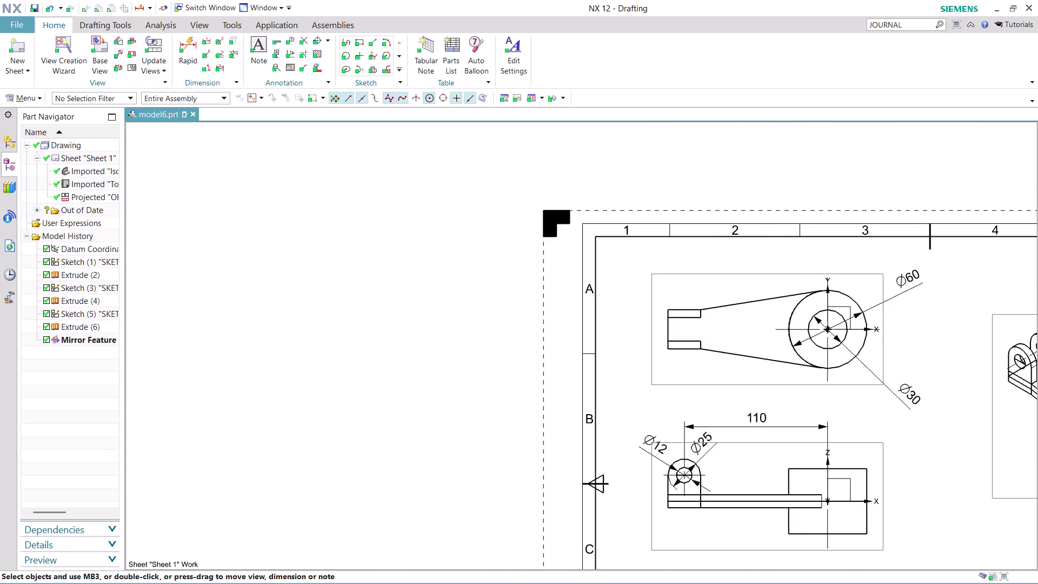
scroll(up, 3)
middle_drag(969, 392, 968, 392)
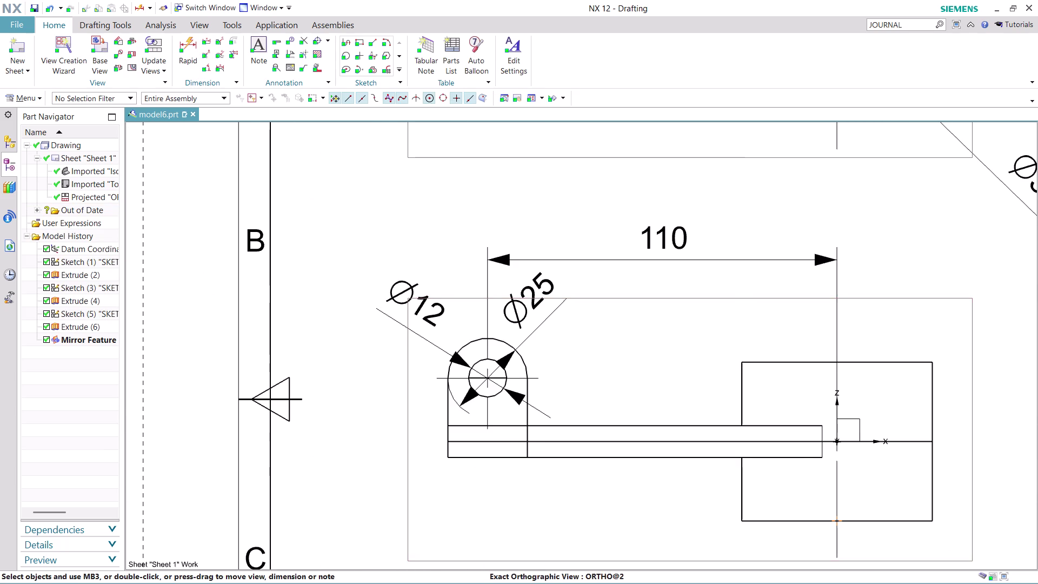
middle_drag(968, 392, 636, 365)
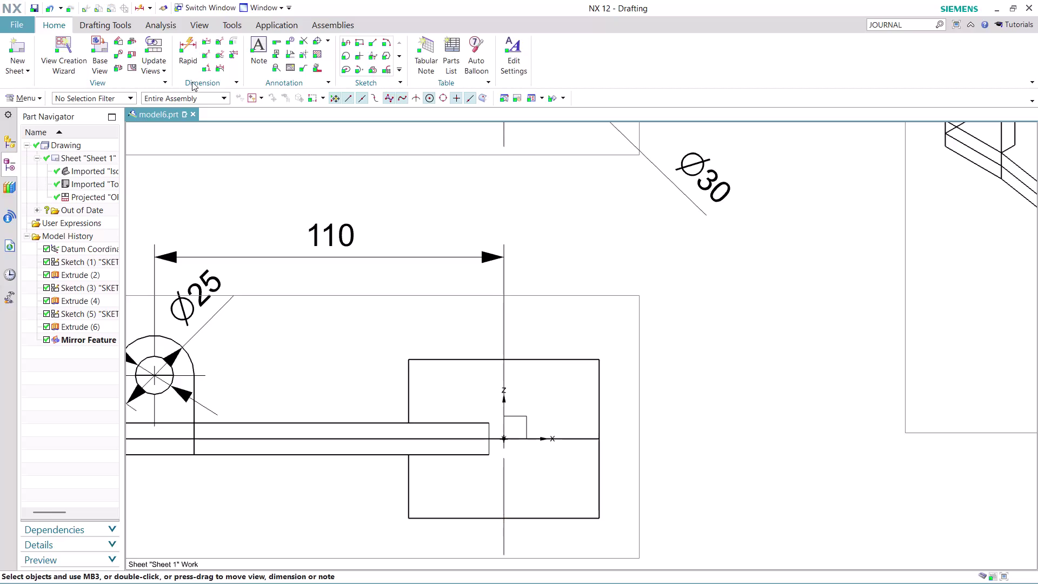
click(189, 37)
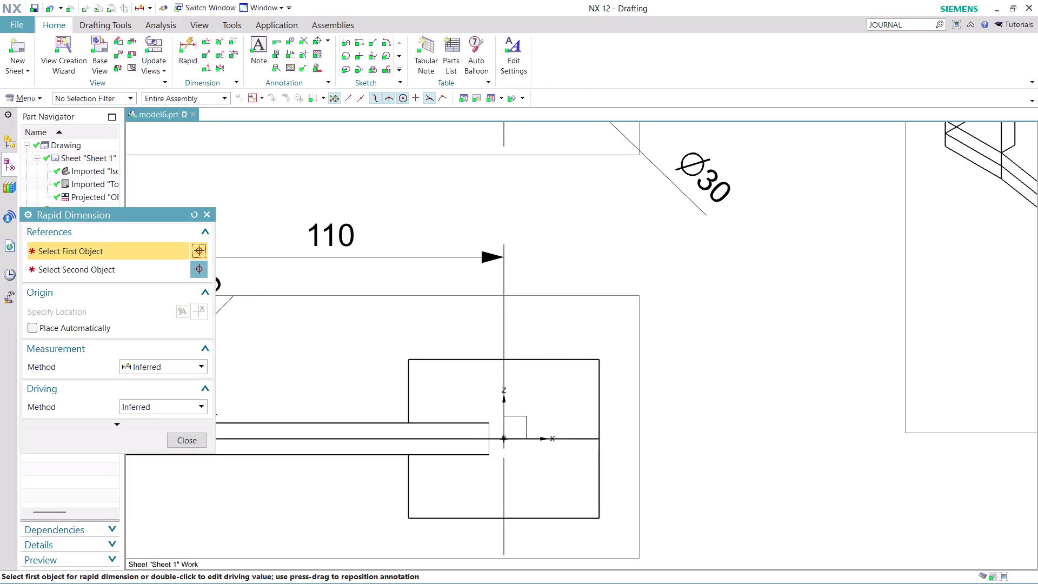
Dimension the block's 50 height, placed to the right of the block.
click(558, 360)
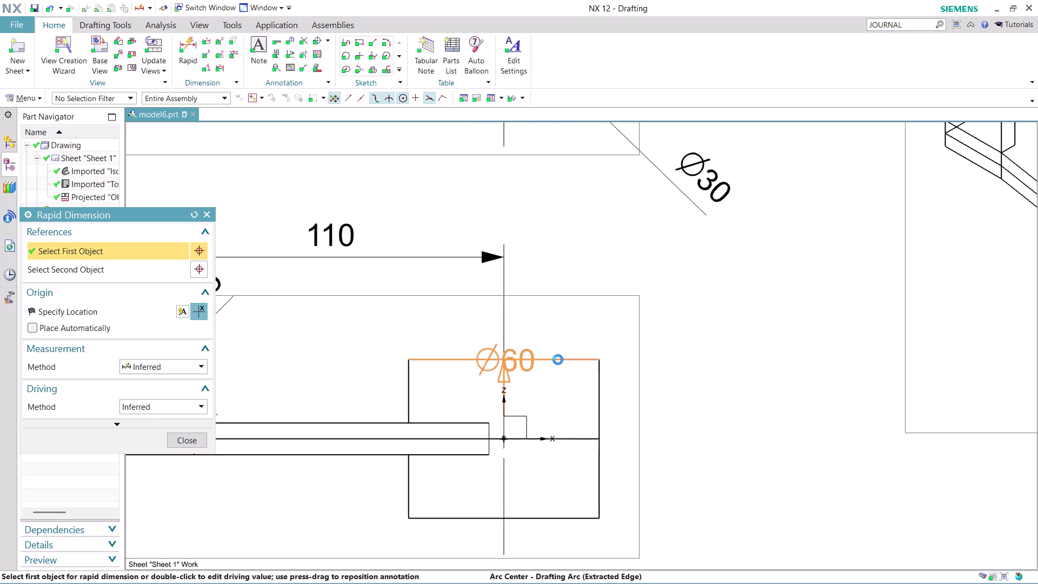
click(559, 518)
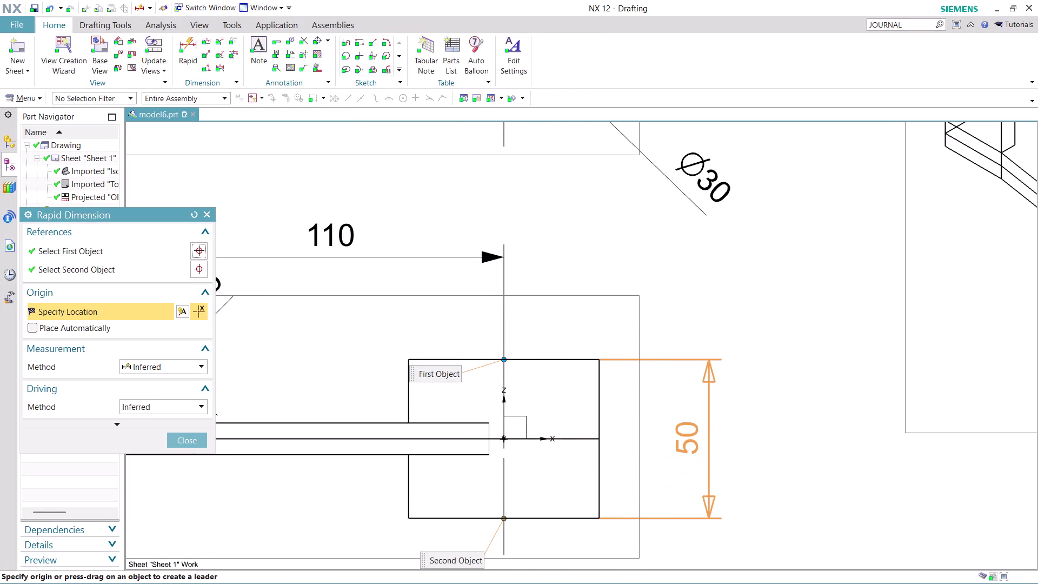
click(686, 443)
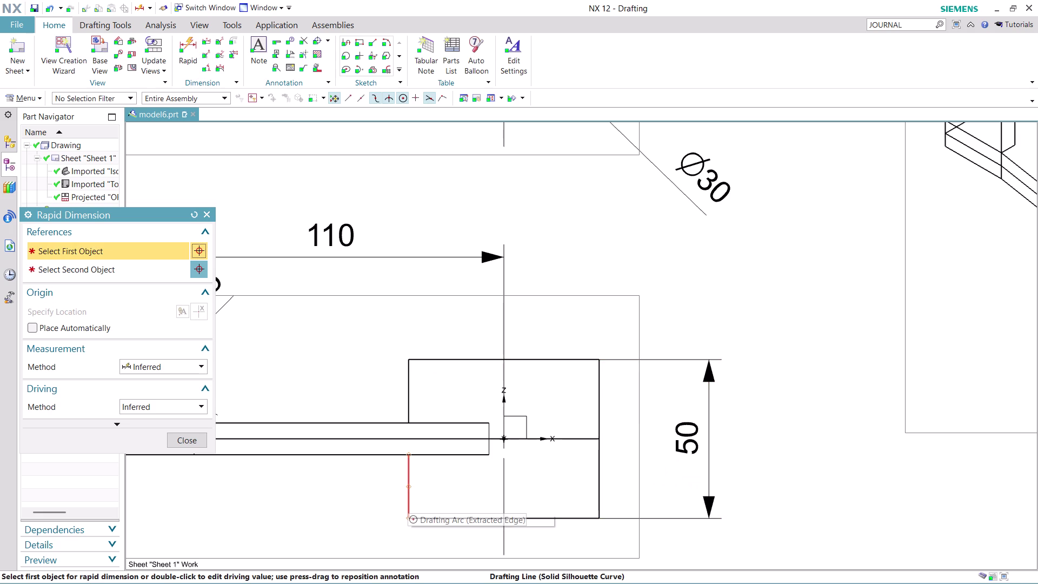
Add a 30 width dimension from the centre line to the right edge, below the block.
click(506, 500)
click(599, 493)
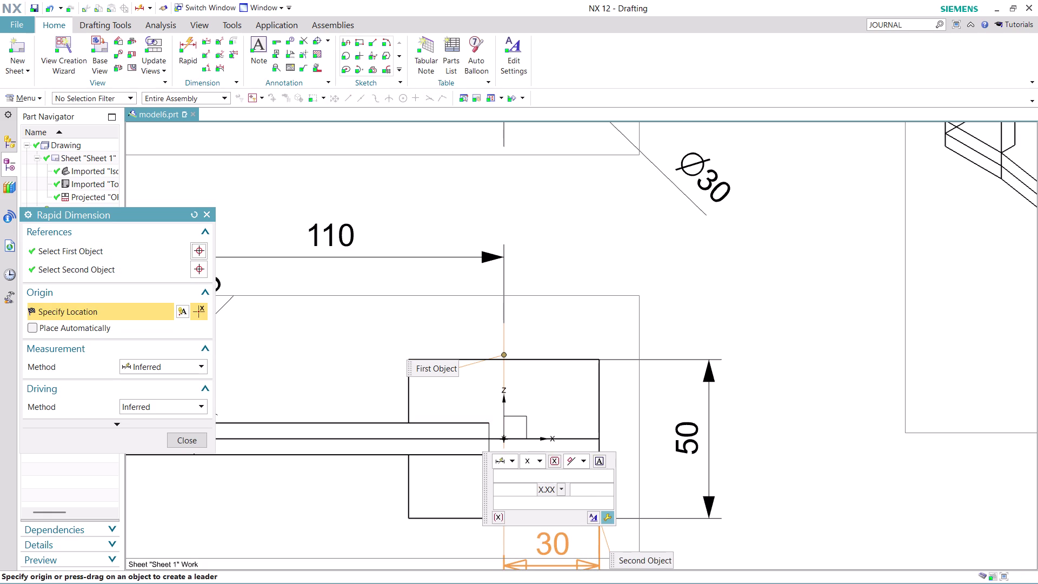
scroll(down, 3)
scroll(up, 3)
scroll(up, 3)
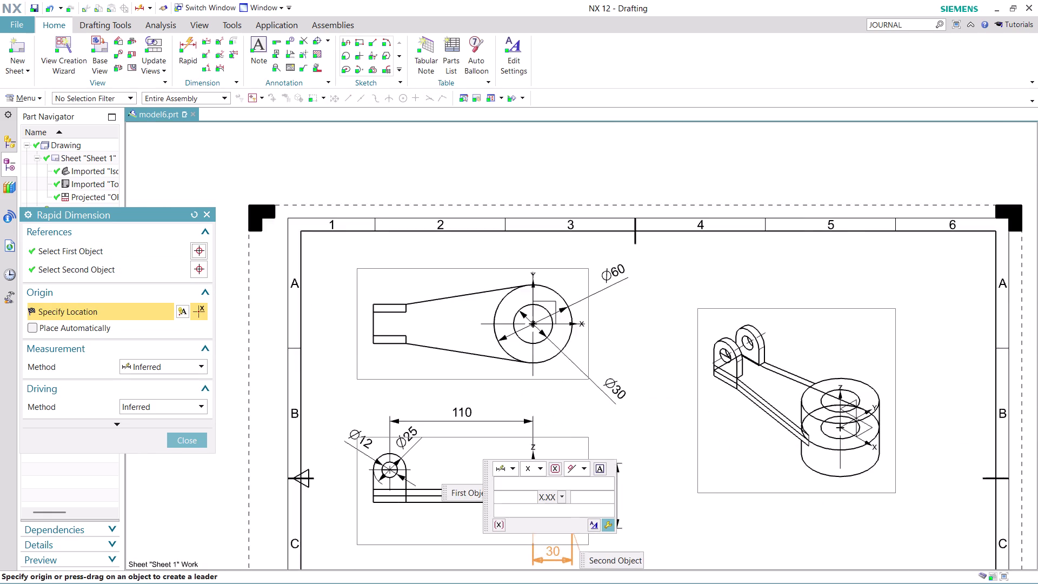
scroll(up, 3)
click(555, 551)
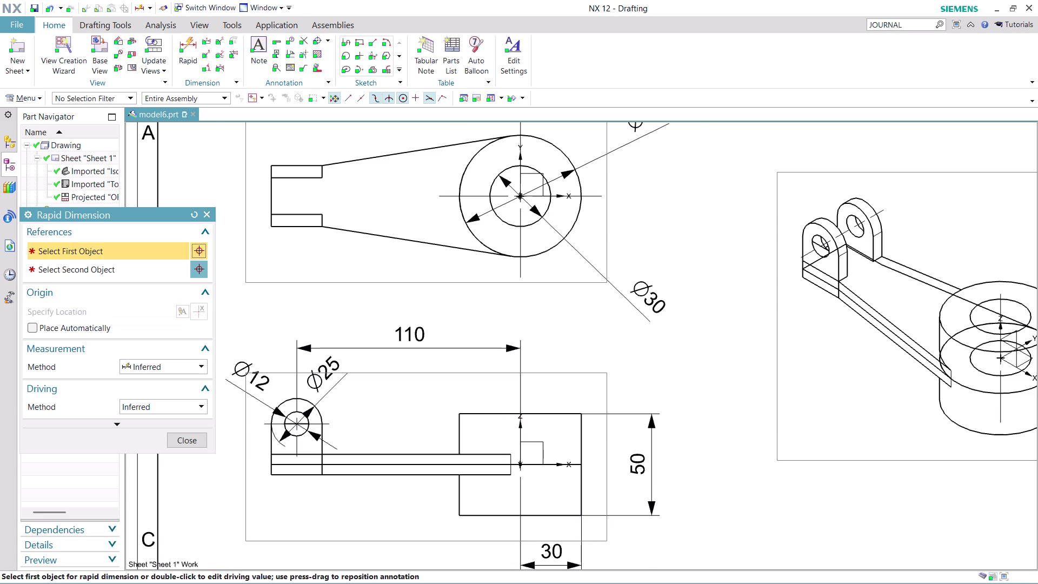
scroll(down, 3)
scroll(up, 3)
scroll(up, 3)
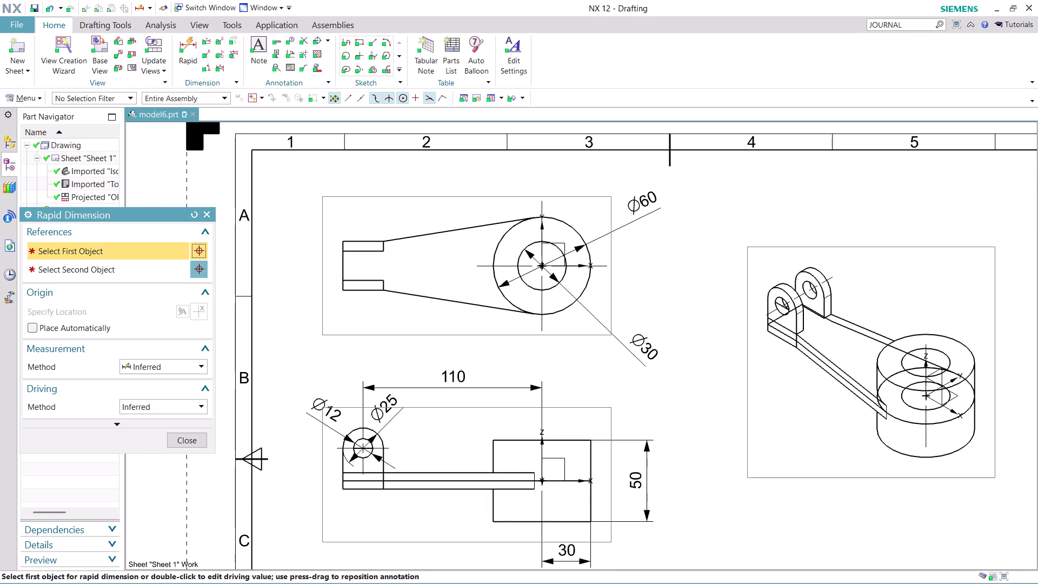
Cancel the unwanted Ø25 diameter preview on the upper lug.
scroll(up, 3)
scroll(up, 3)
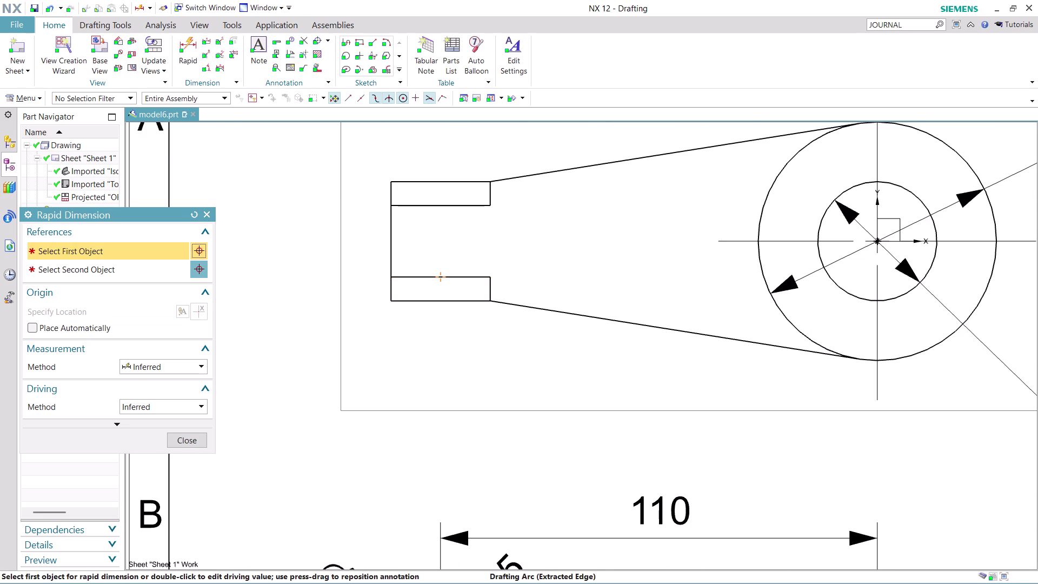
click(427, 178)
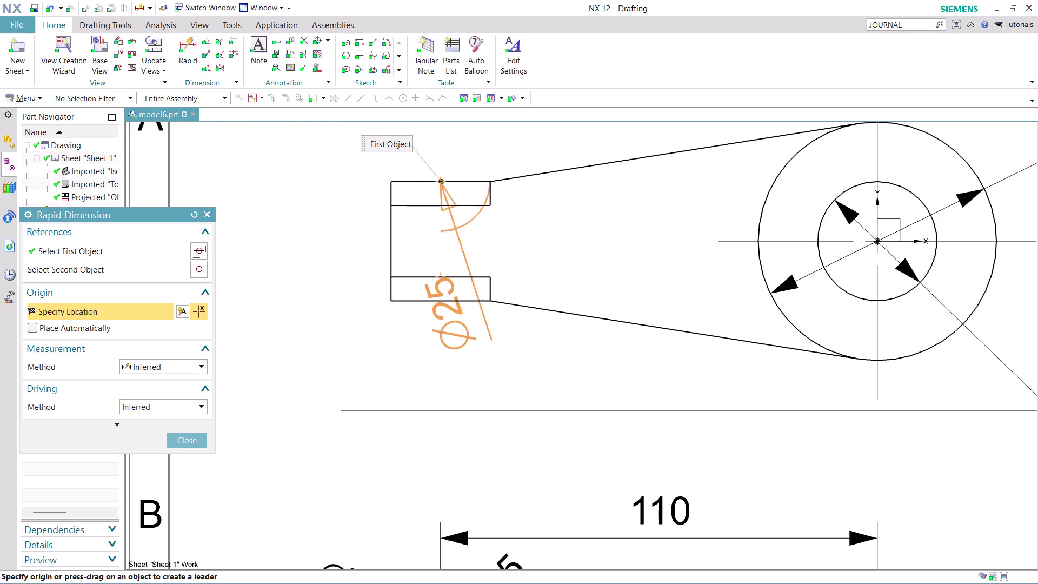
key(Escape)
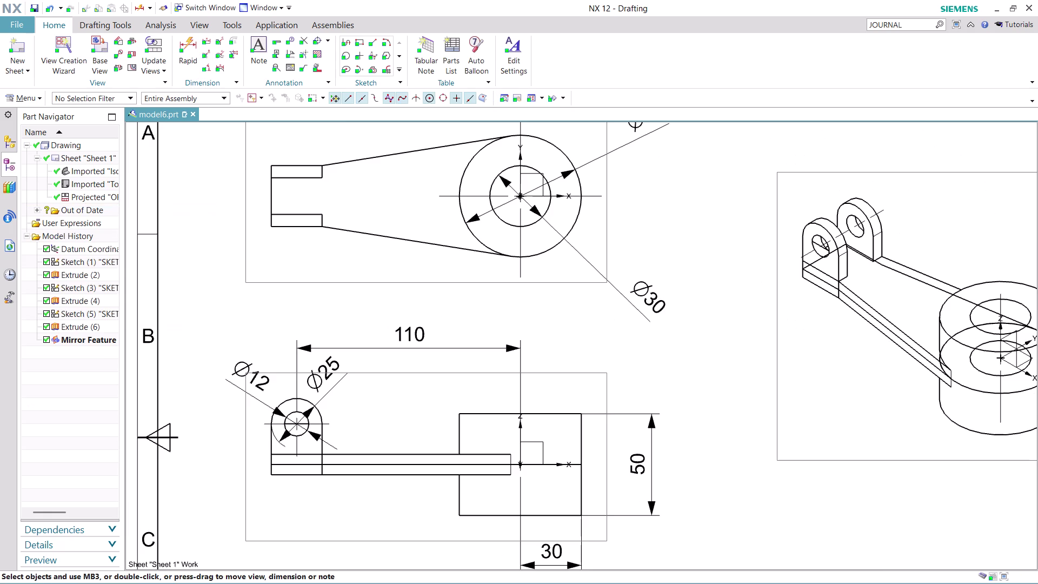
Place a 25 length dimension above the upper lug, undoing a duplicate on the lower lug.
click(208, 37)
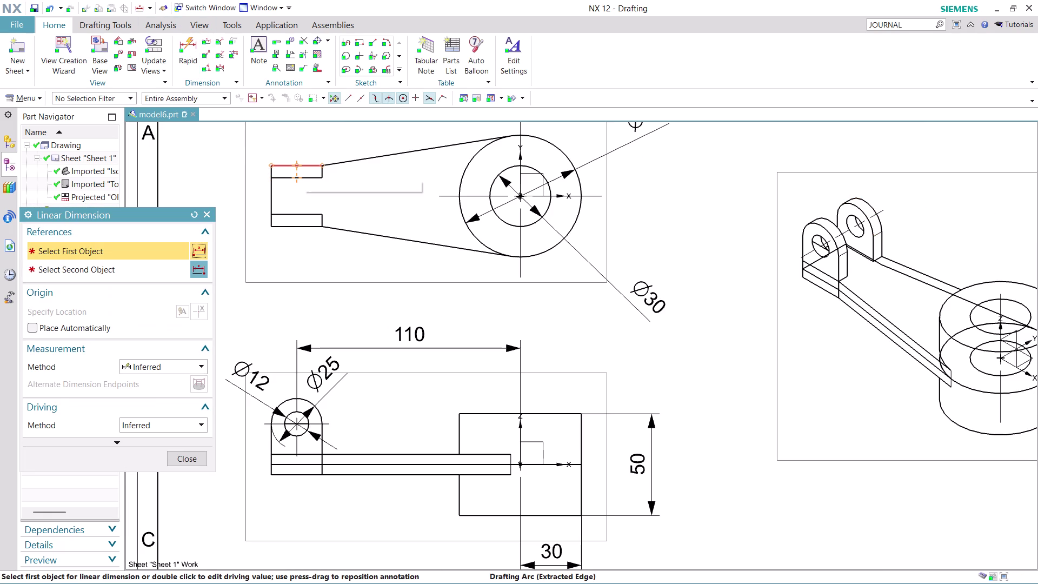
click(302, 165)
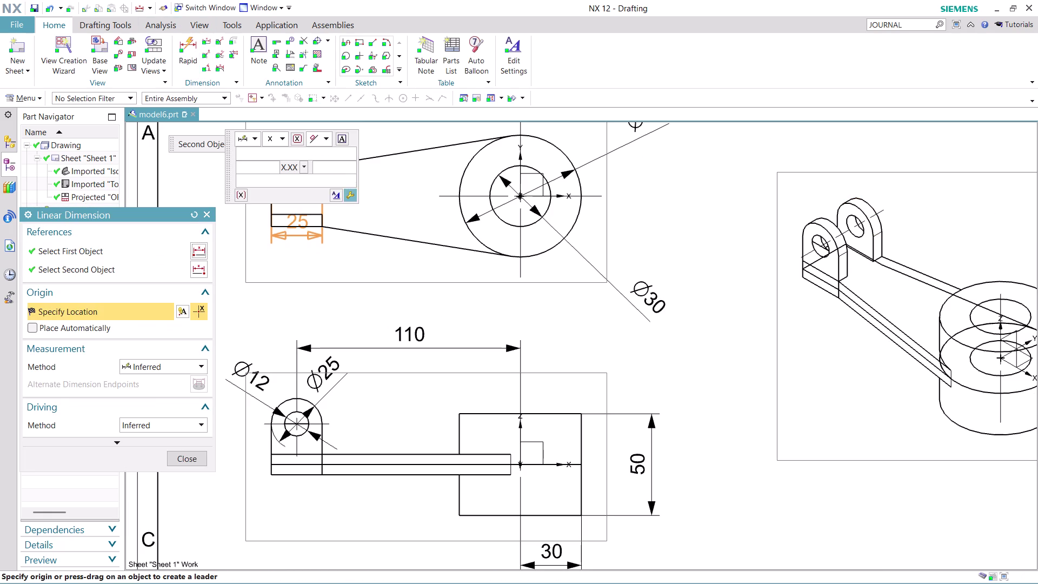
scroll(down, 3)
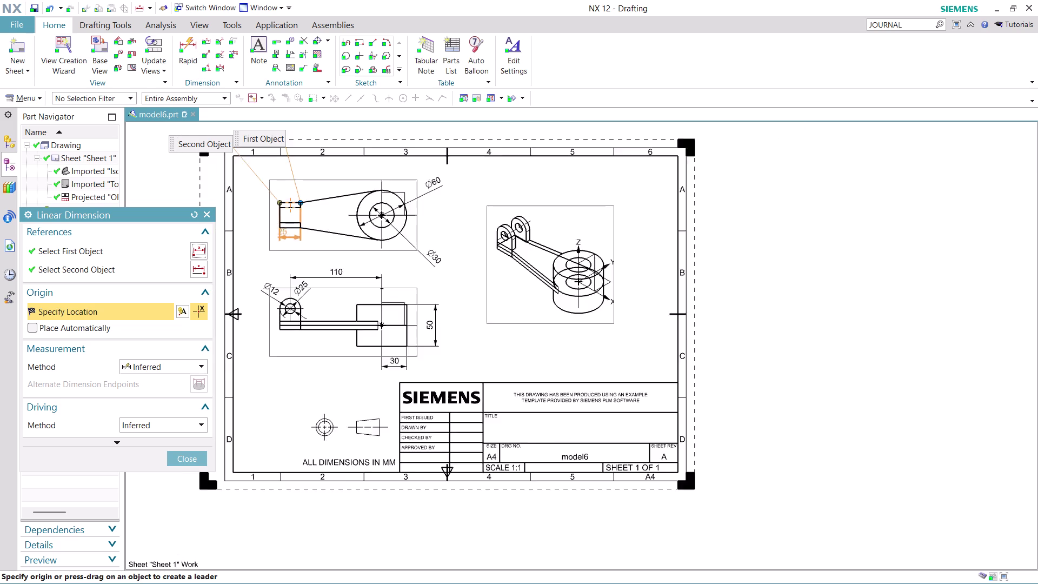
scroll(up, 3)
scroll(up, 3)
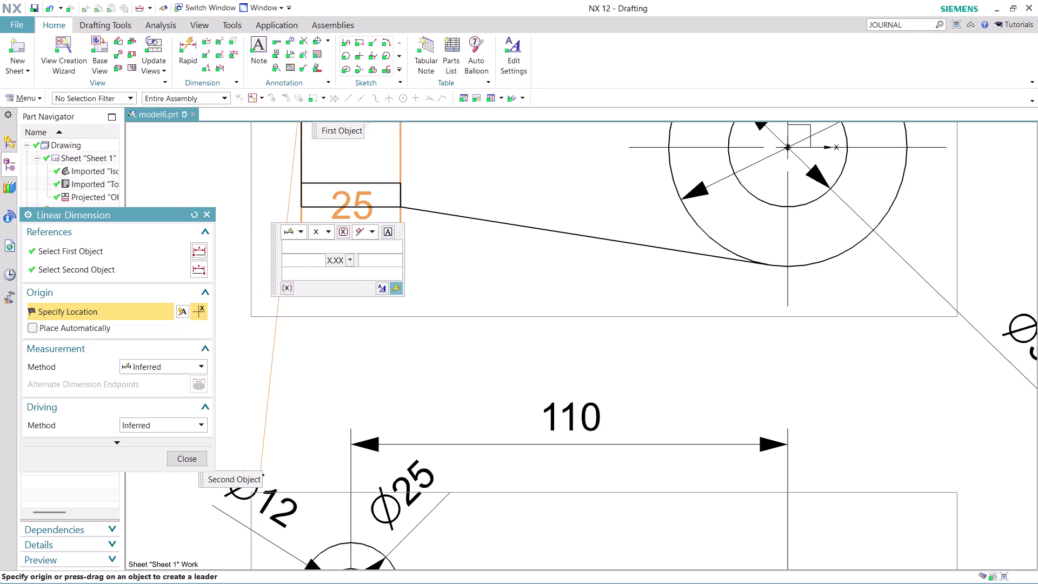
scroll(down, 3)
scroll(up, 3)
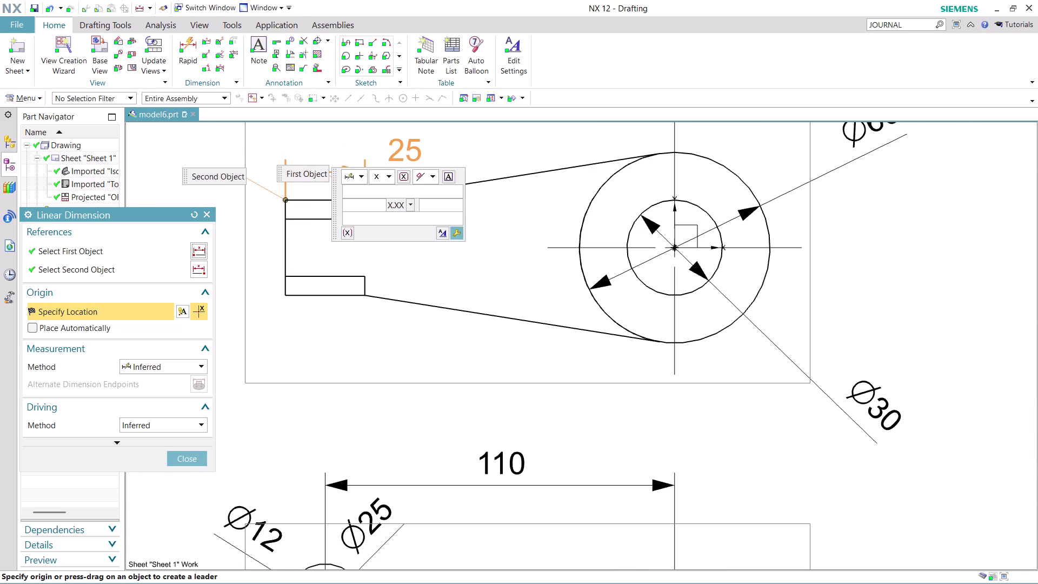
click(404, 149)
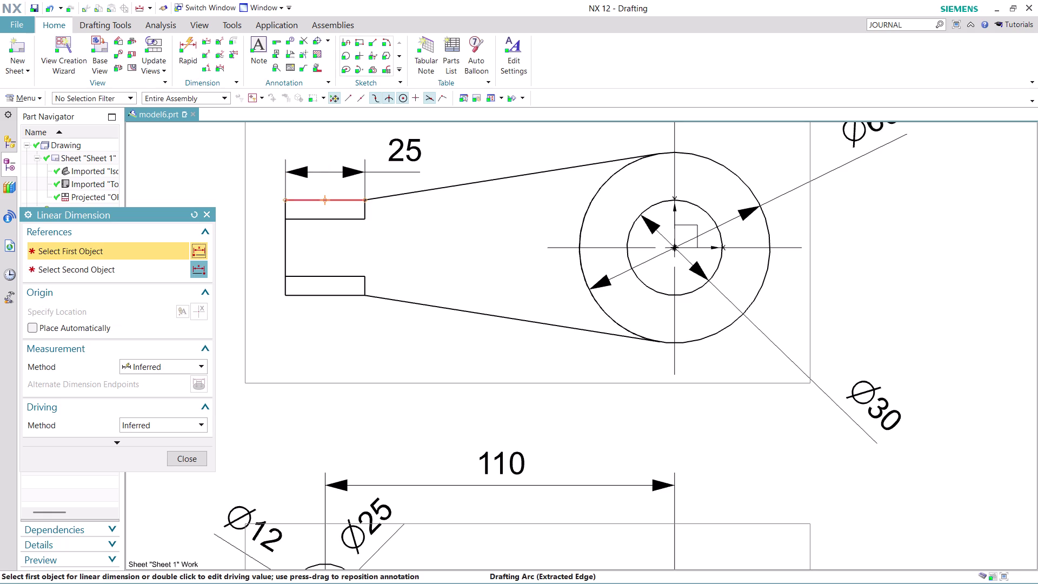
click(300, 200)
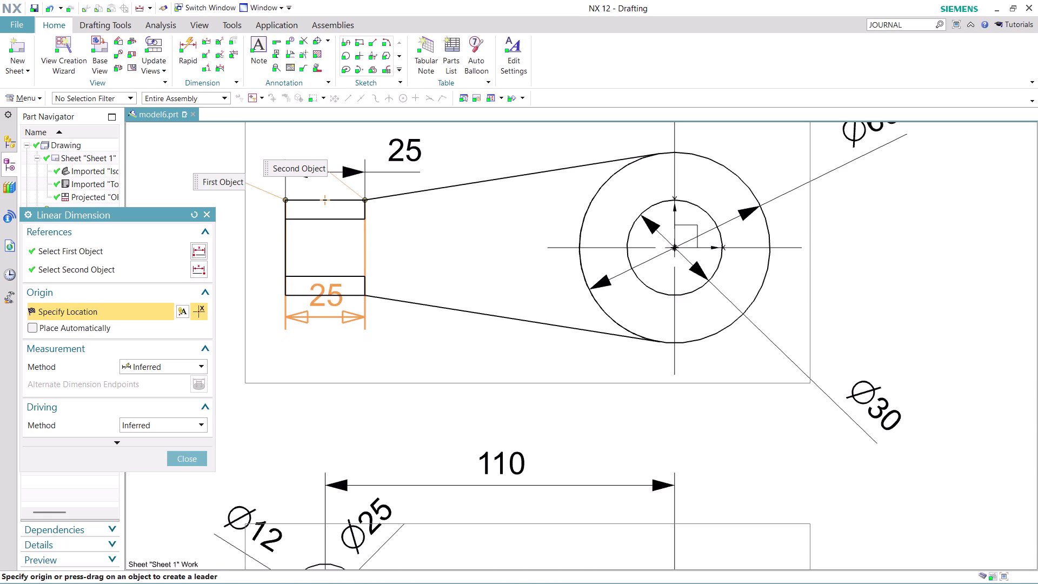
click(329, 295)
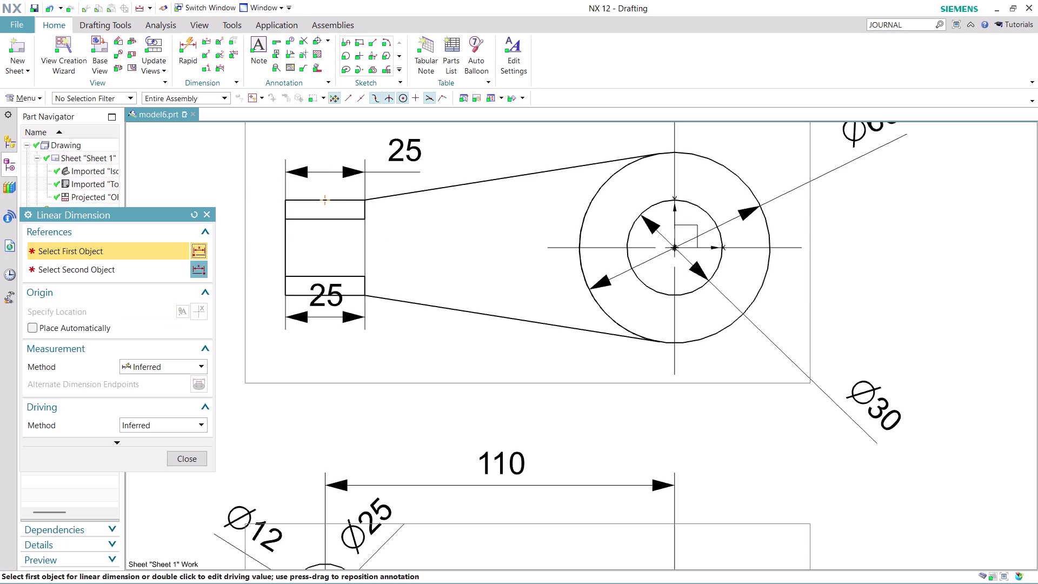
key(ctrl+z)
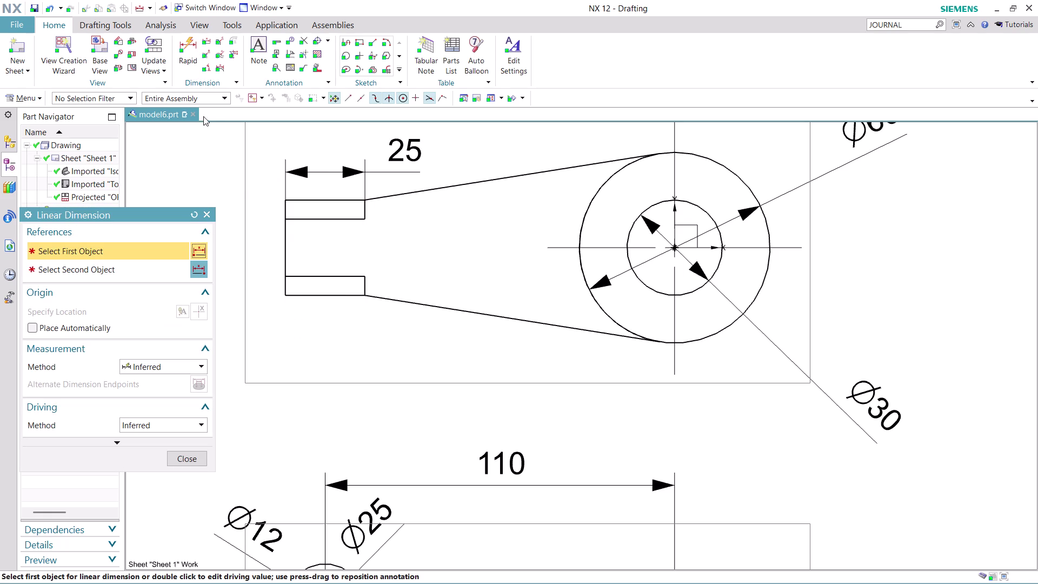
Dimension the 30 span between both lugs' outer corners, placed left of the top view.
click(286, 200)
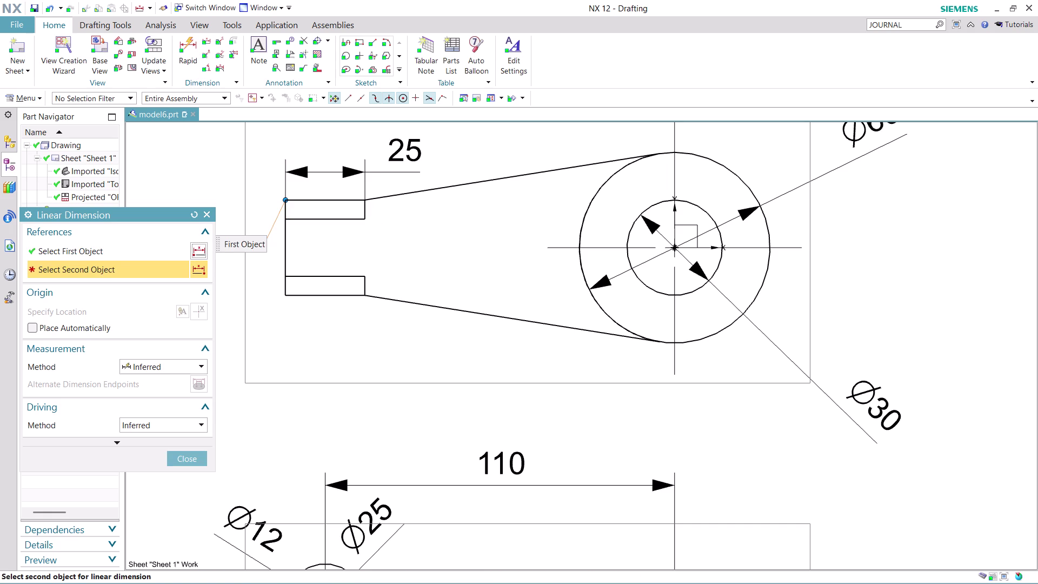
click(285, 295)
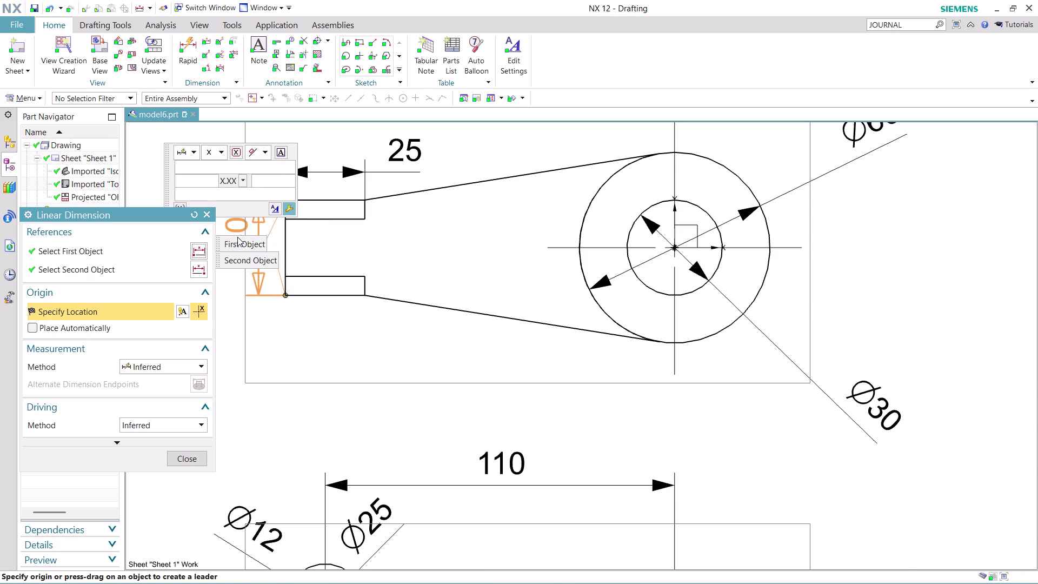
scroll(down, 3)
scroll(up, 3)
scroll(up, 3)
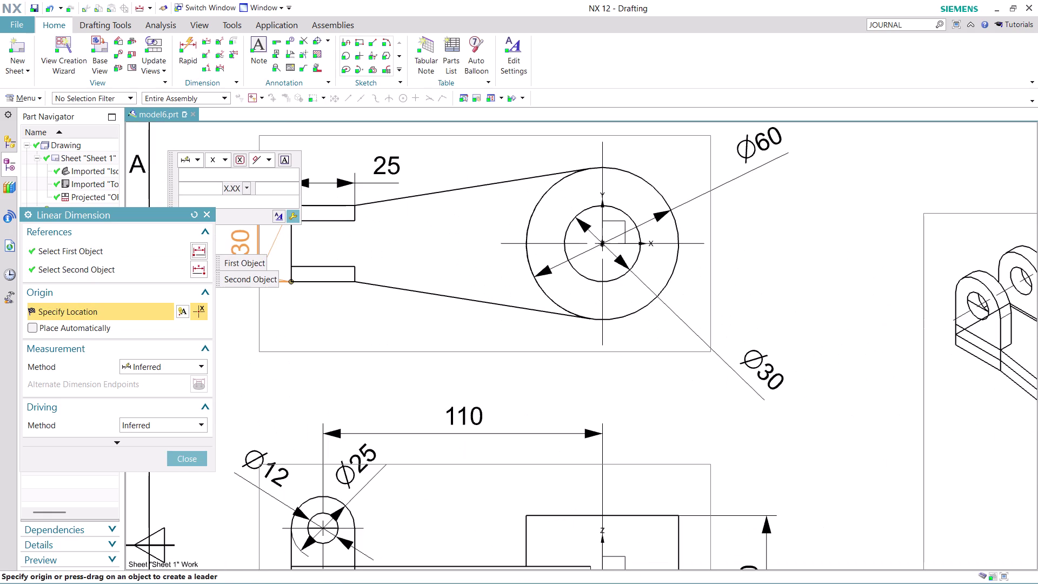
click(240, 243)
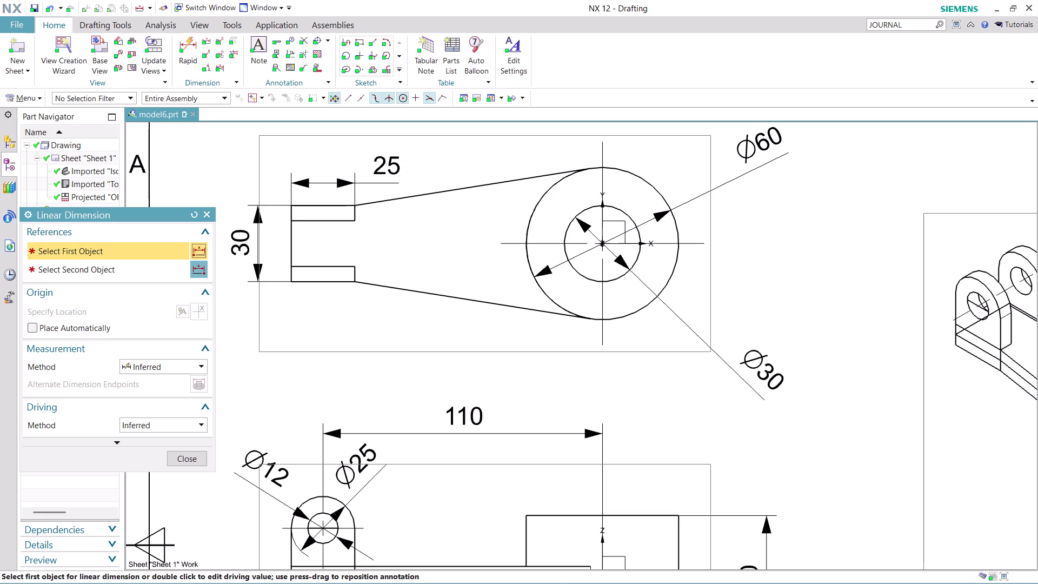
scroll(up, 3)
scroll(up, 3)
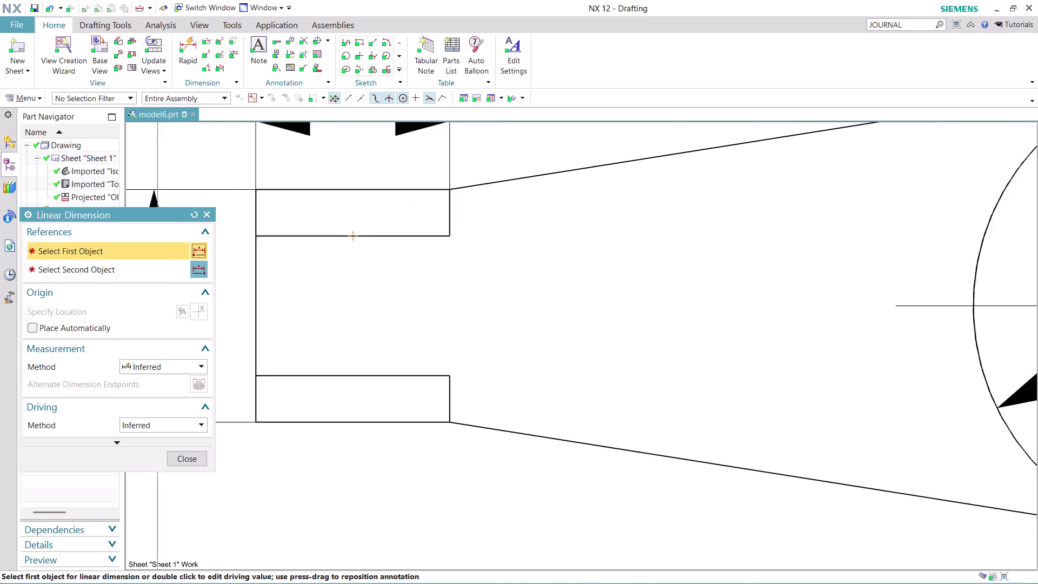
Add a 6 dimension between the fork end's two parallel lines and close the dimension tool.
scroll(up, 3)
click(238, 185)
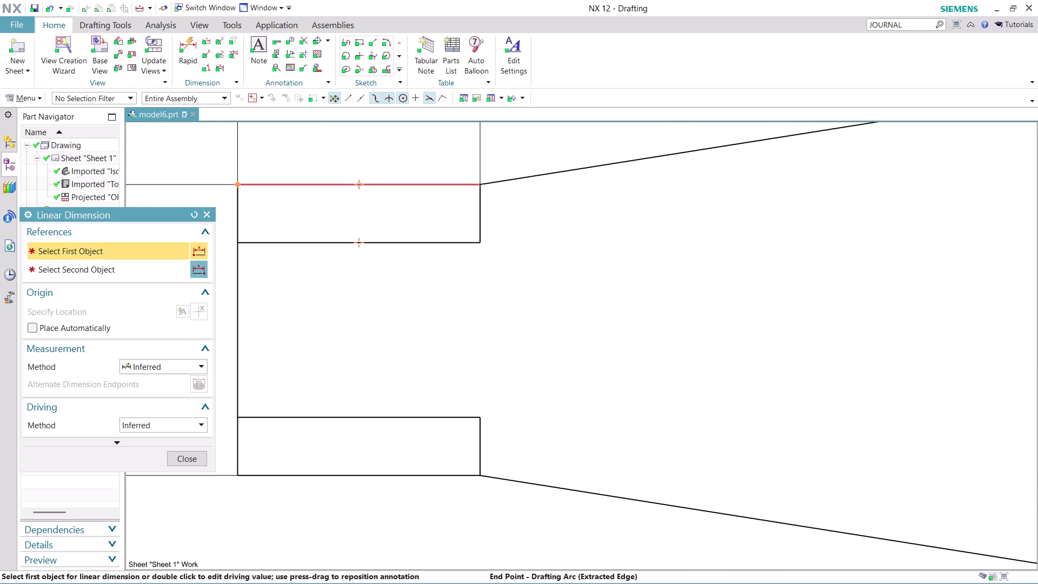
click(239, 242)
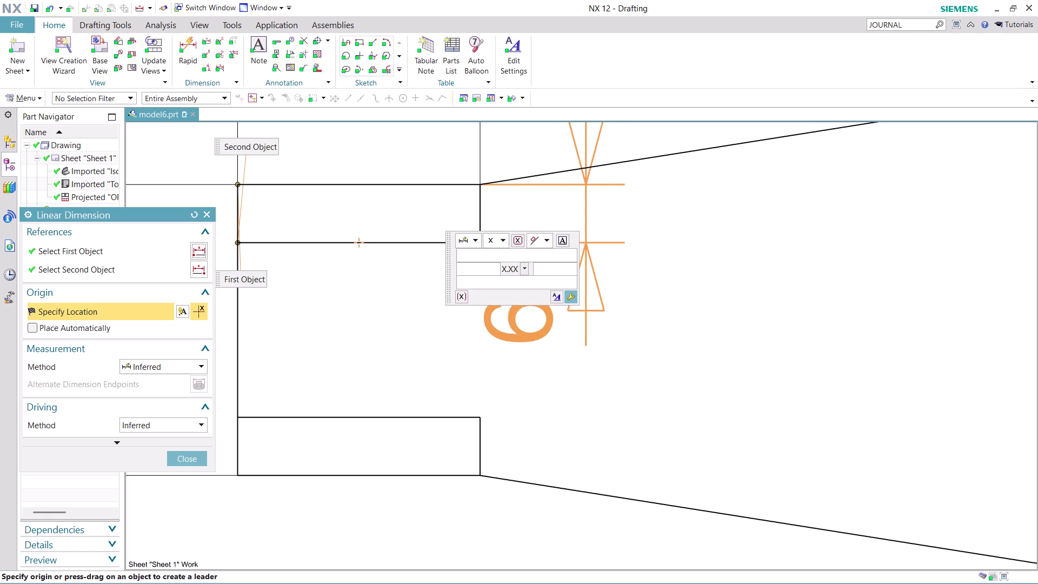
click(518, 323)
scroll(down, 3)
scroll(down, 3)
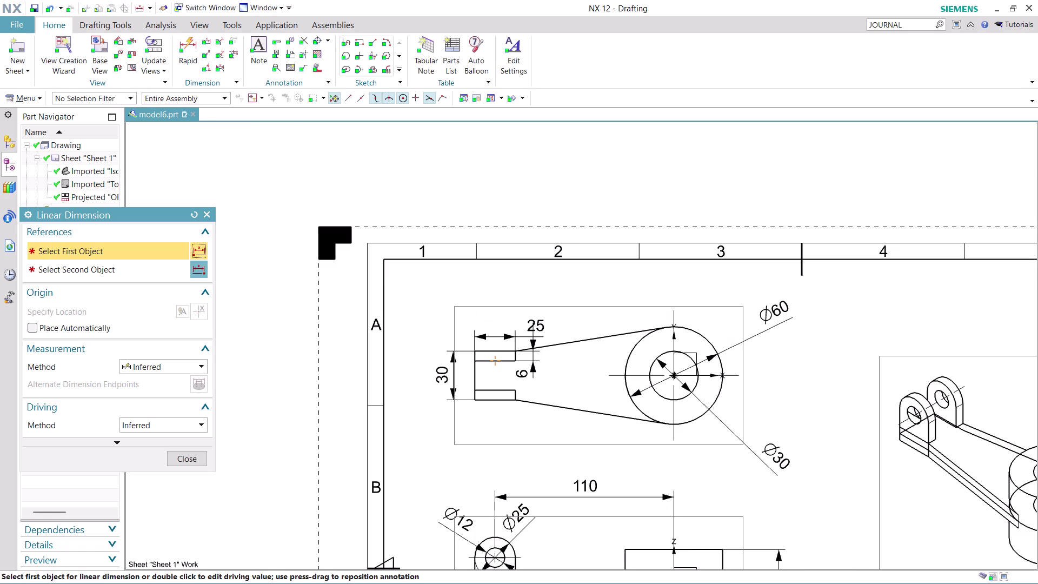
scroll(down, 3)
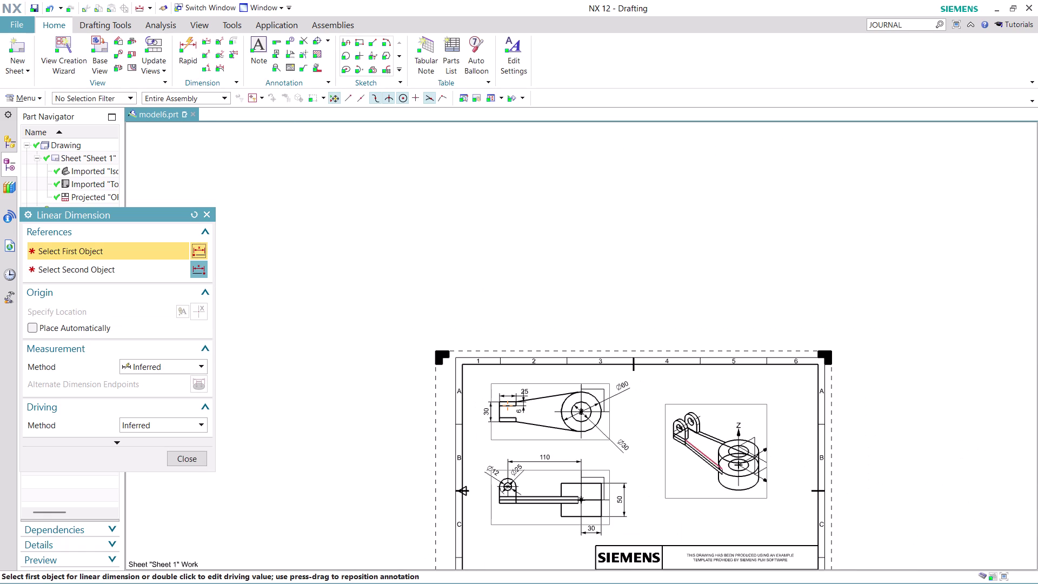
scroll(up, 3)
scroll(down, 3)
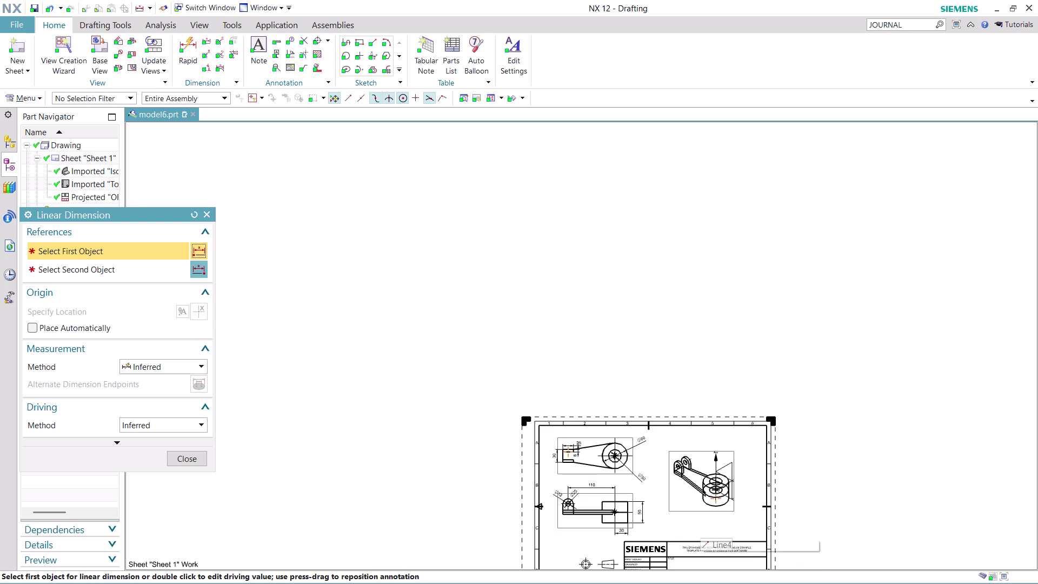
scroll(up, 3)
scroll(up, 3)
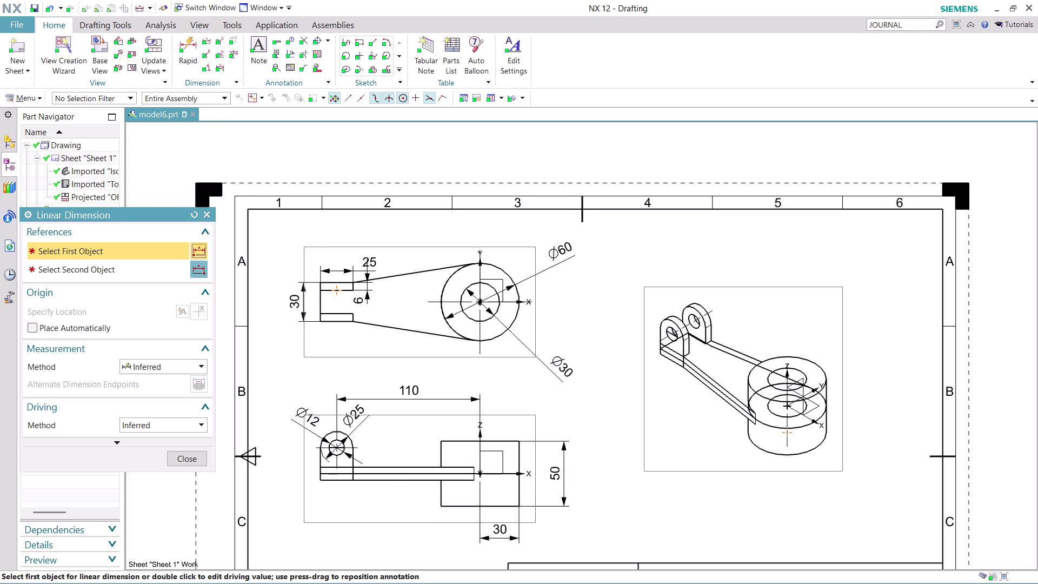
scroll(down, 3)
scroll(down, 3)
scroll(up, 3)
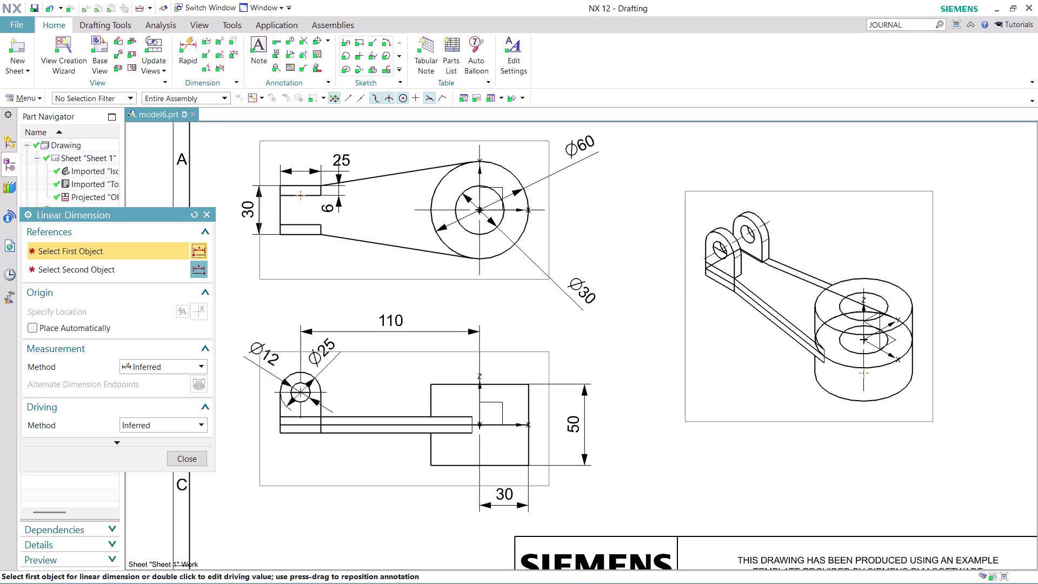
click(184, 459)
scroll(down, 3)
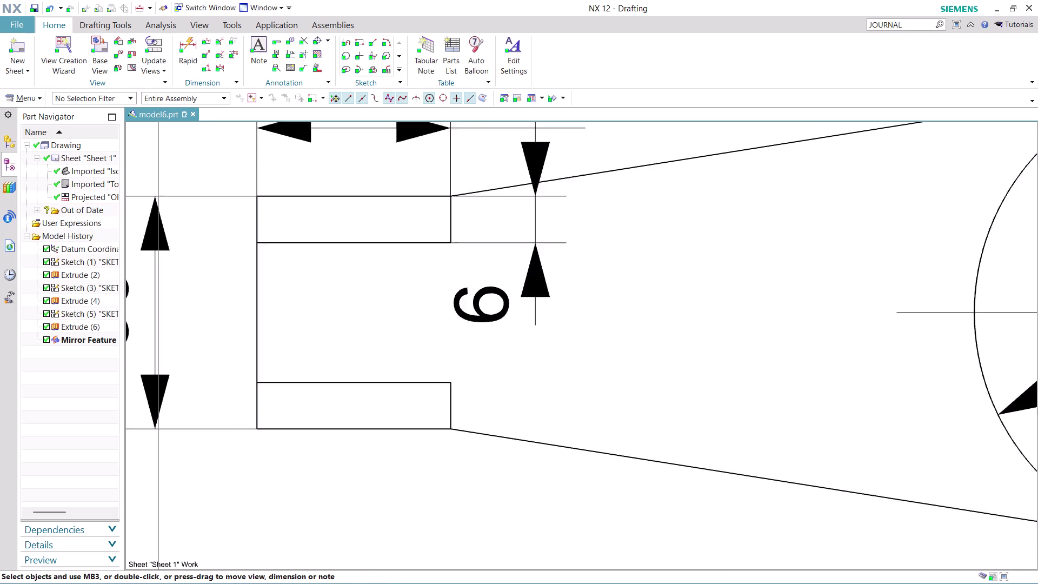
Pan and zoom to centre the whole dimensioned drawing sheet for inspection.
scroll(down, 3)
scroll(down, 3)
scroll(up, 3)
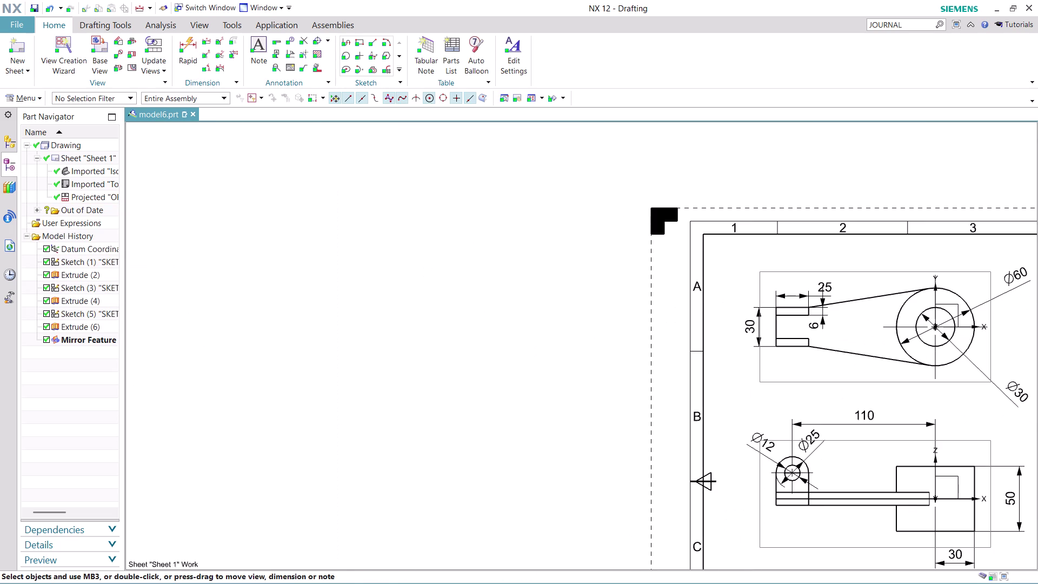
middle_drag(959, 396, 603, 285)
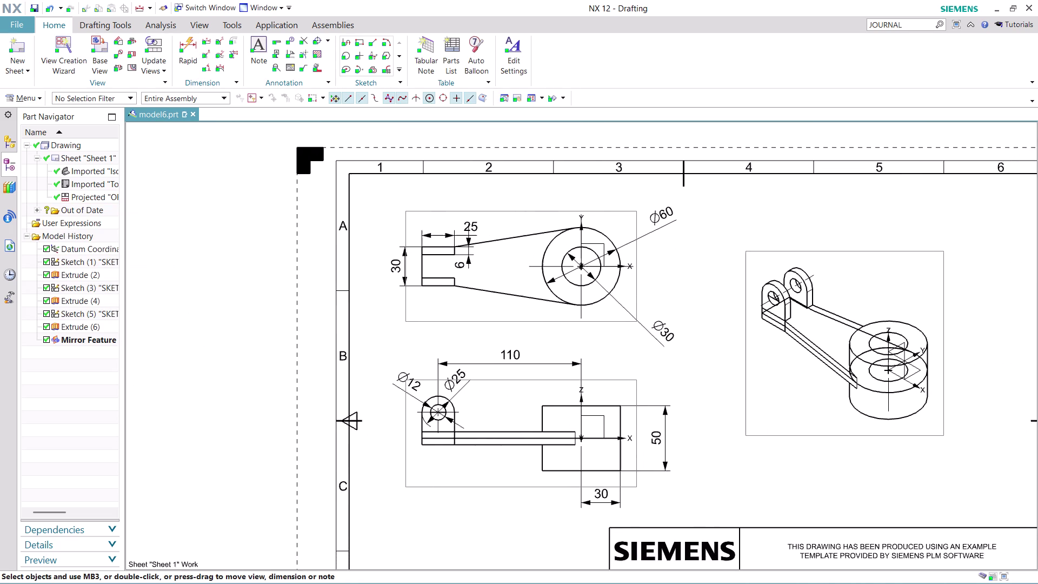
middle_drag(603, 284, 498, 258)
scroll(up, 3)
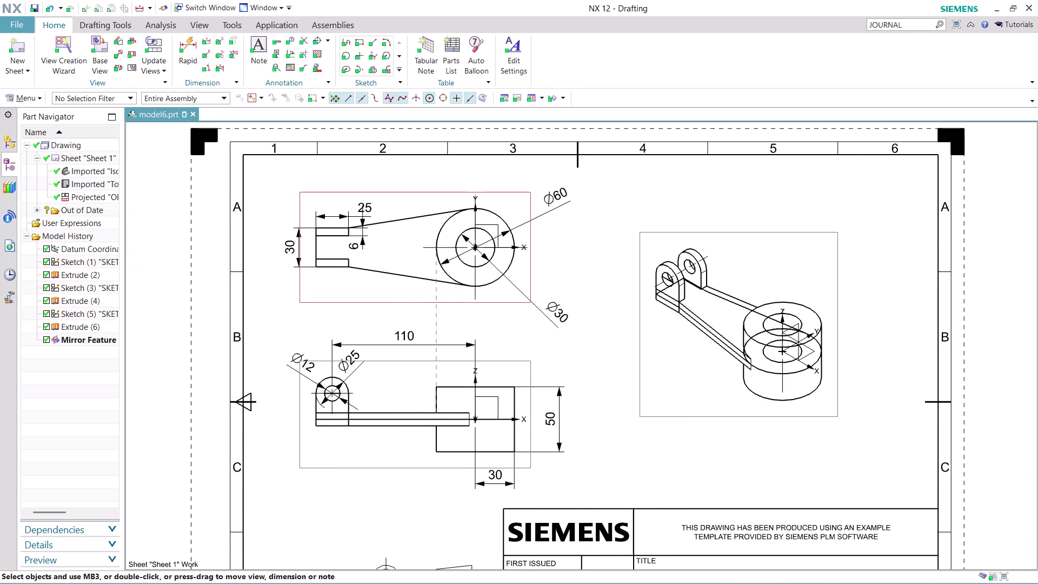
scroll(down, 3)
scroll(down, 3)
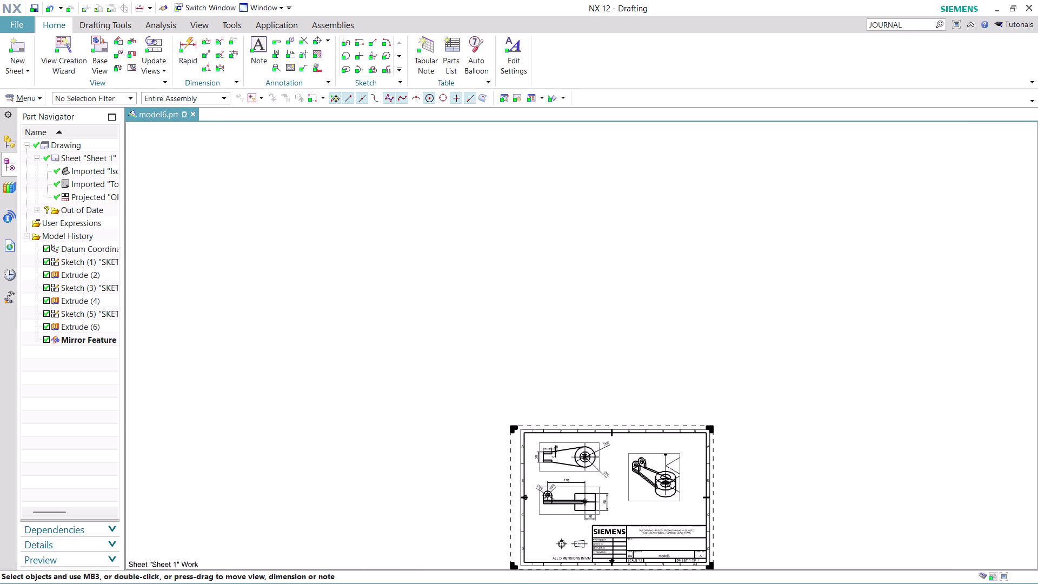
scroll(up, 3)
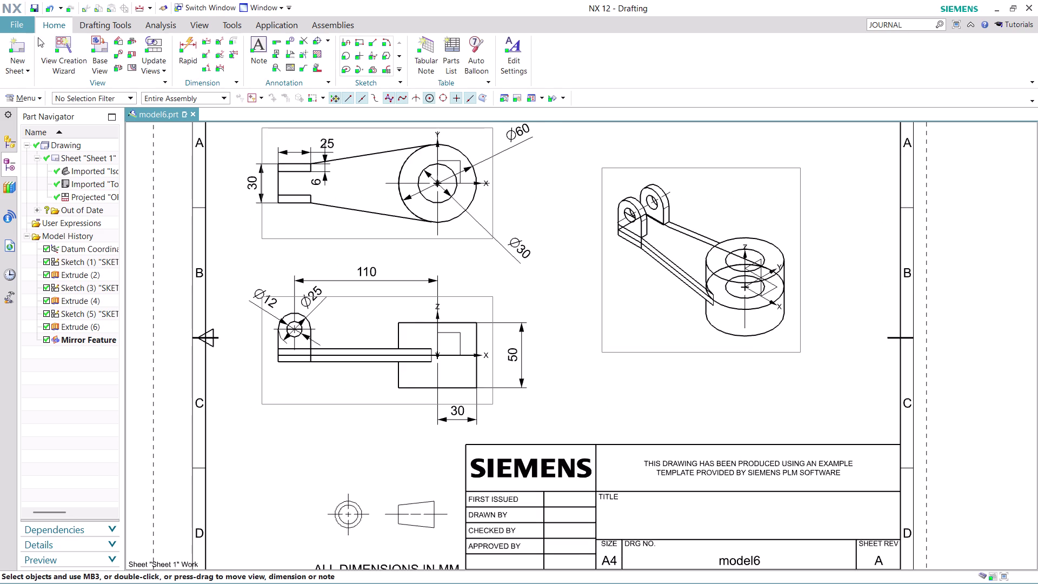
Open and dismiss the File menu, then reopen it.
click(12, 22)
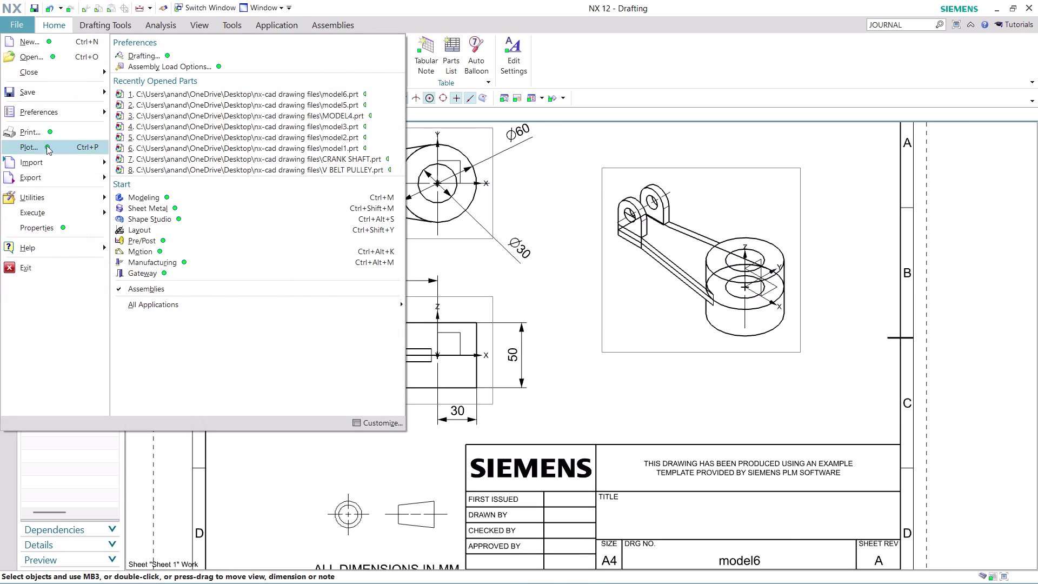
scroll(down, 3)
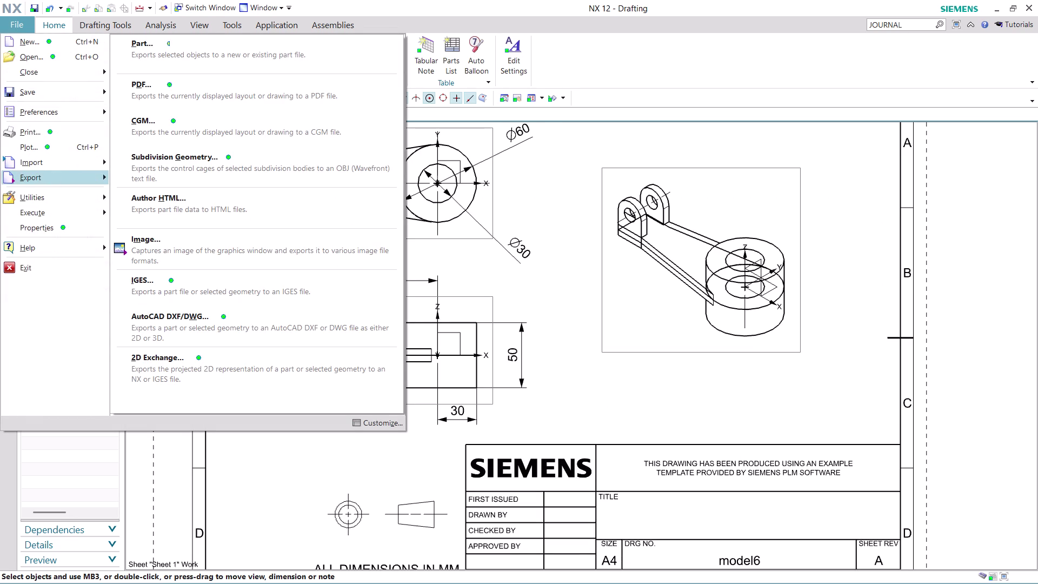
click(574, 294)
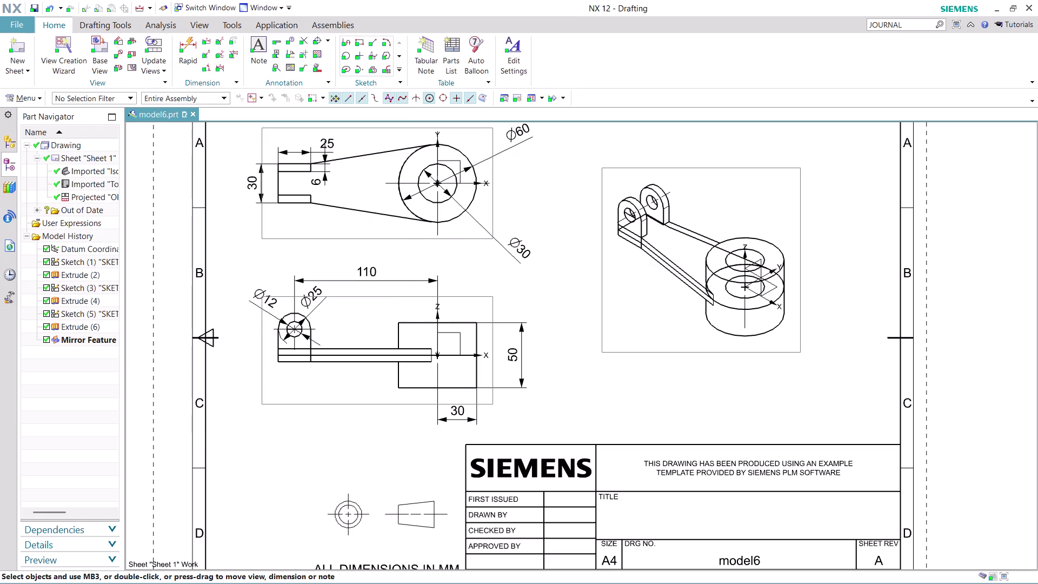
scroll(down, 3)
scroll(up, 3)
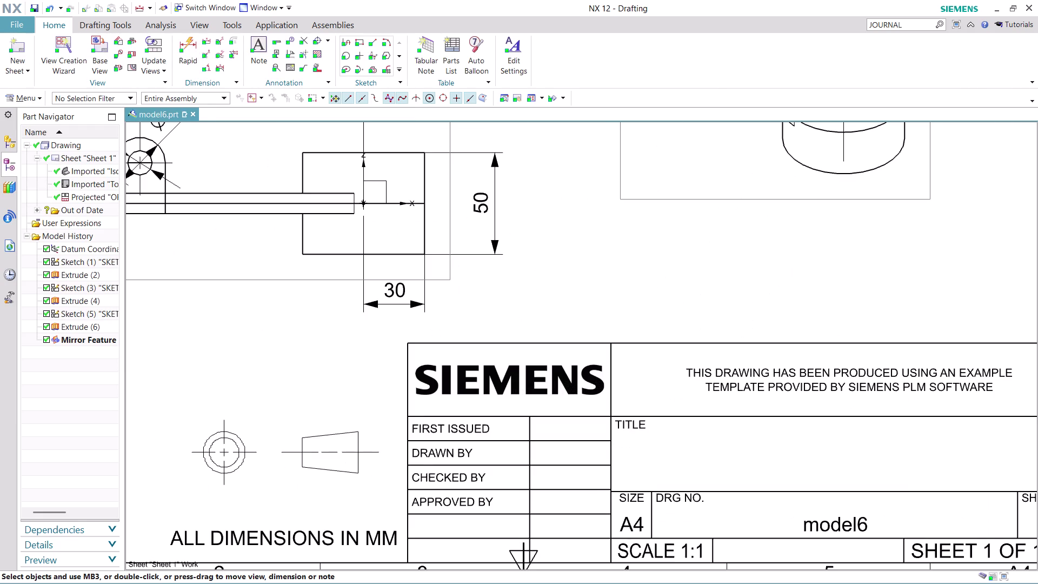
click(544, 455)
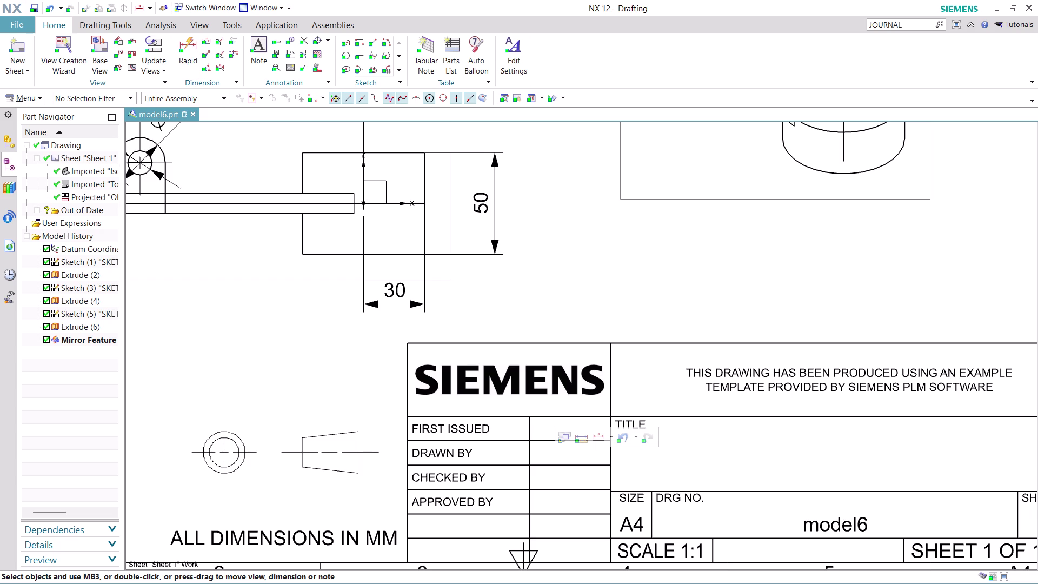
scroll(down, 3)
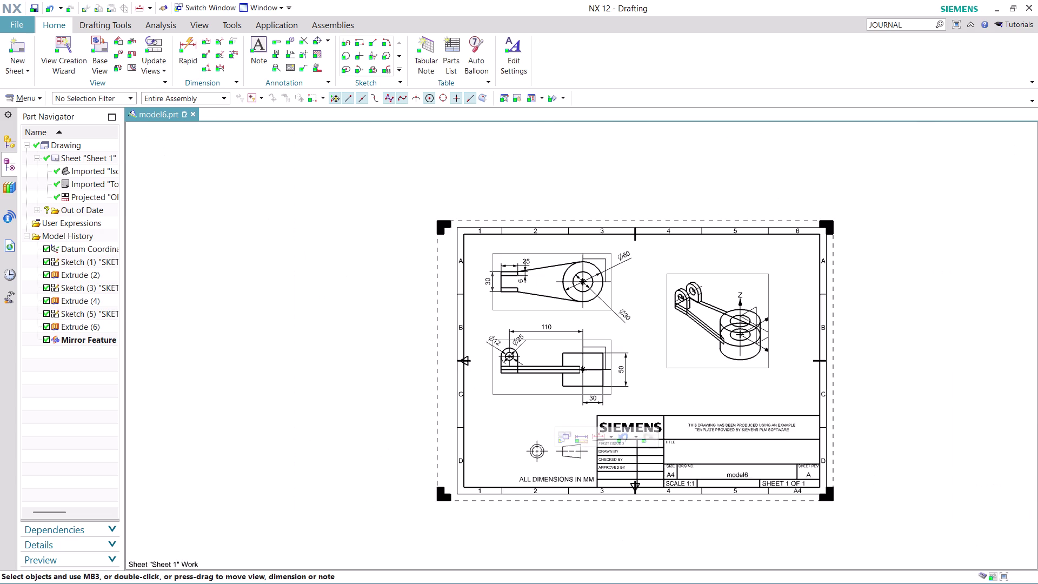
scroll(up, 3)
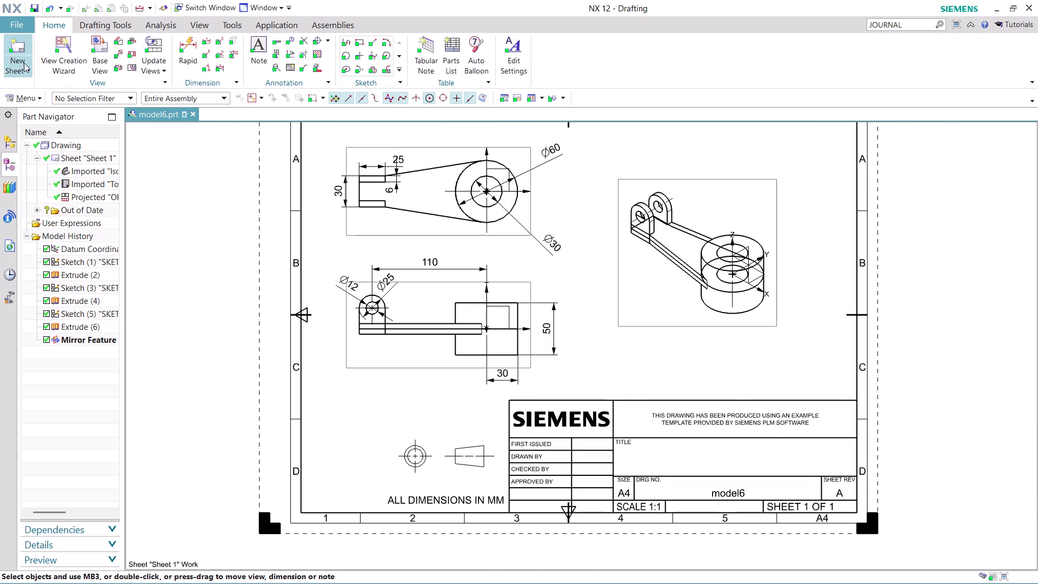
click(18, 23)
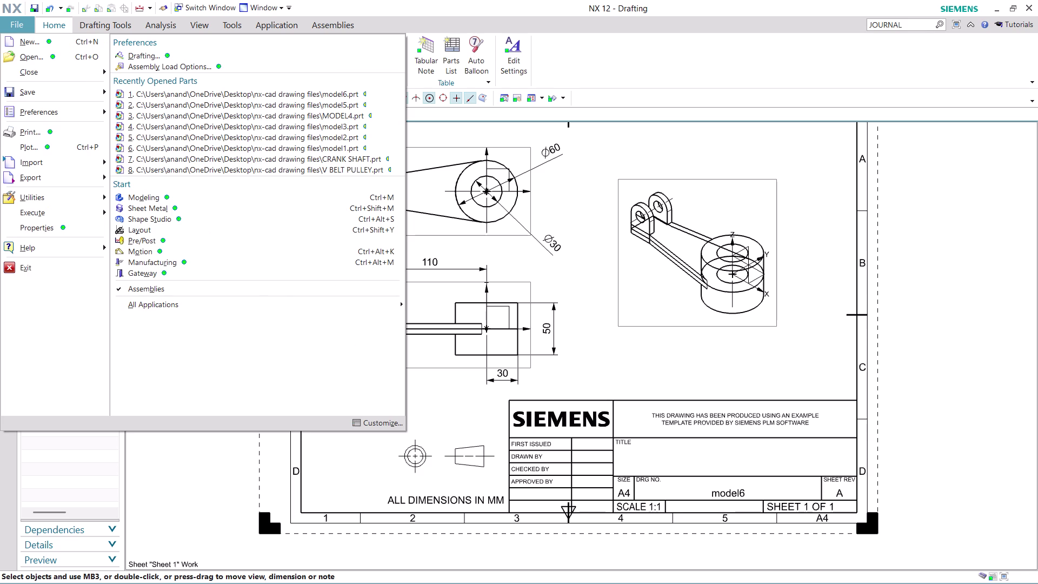
Export Sheet 1 (A4) to PDF using the default destination.
scroll(down, 3)
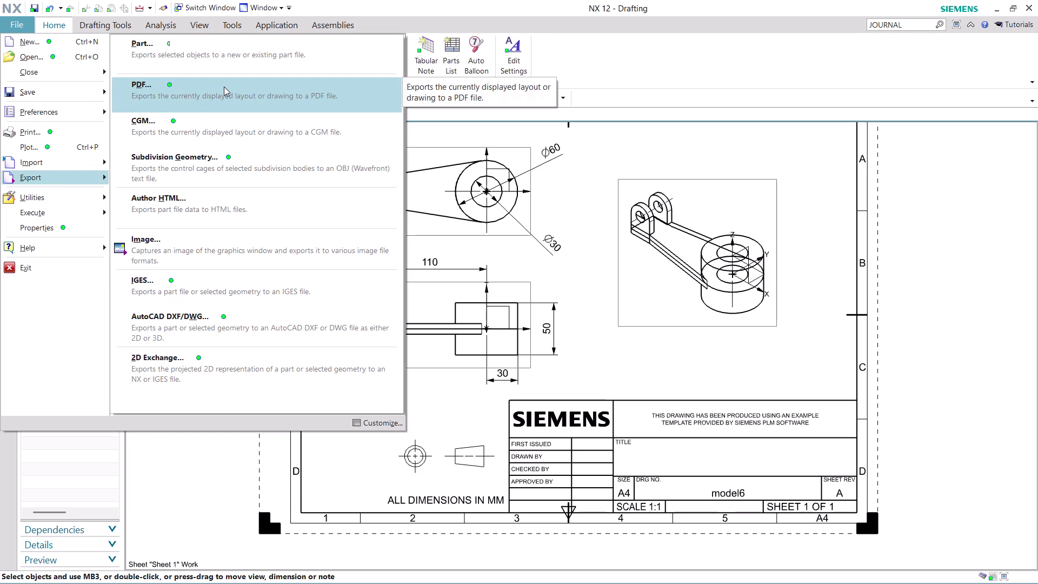
click(224, 86)
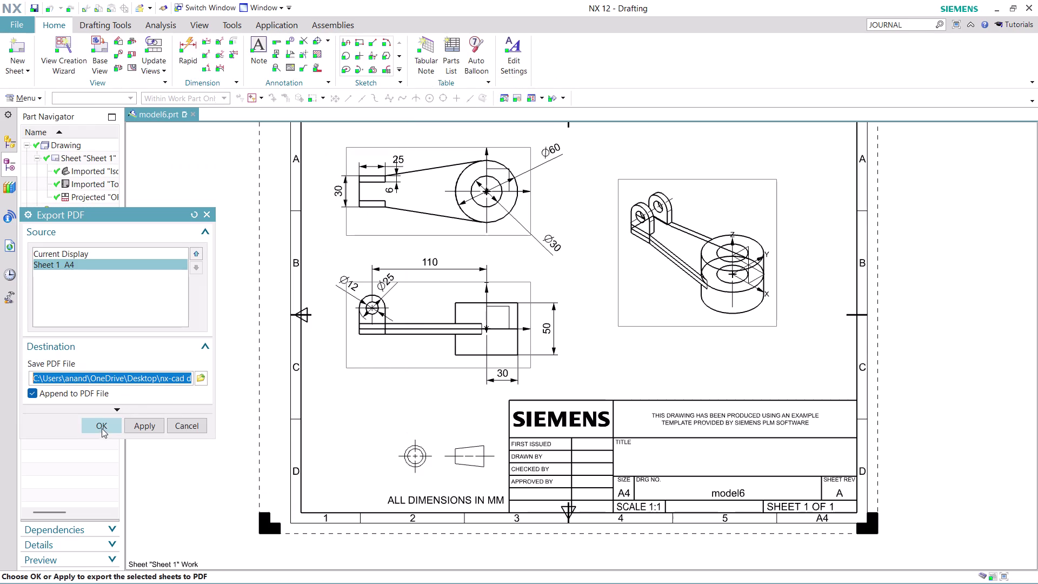
click(102, 425)
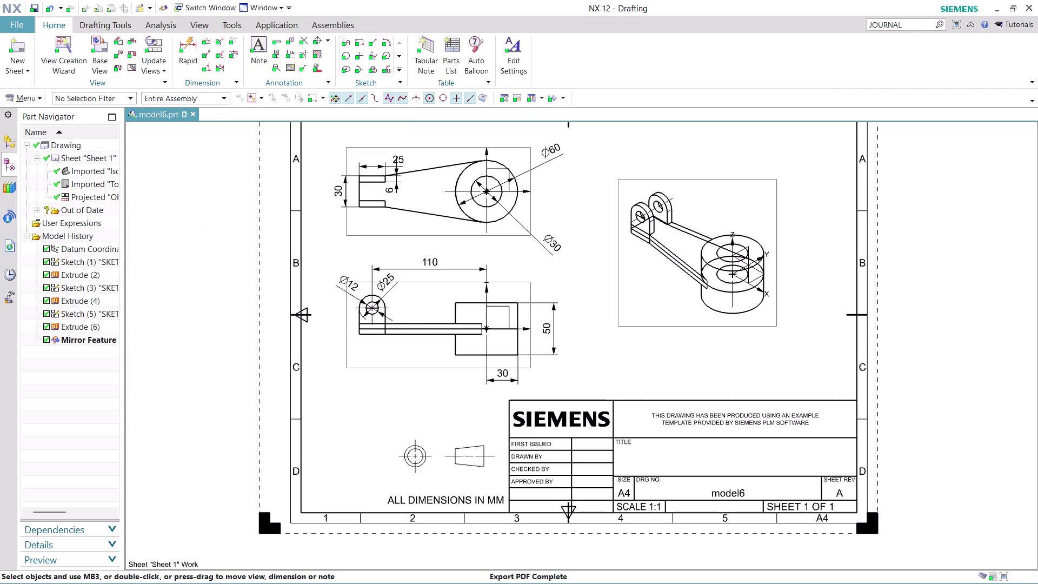
click(910, 24)
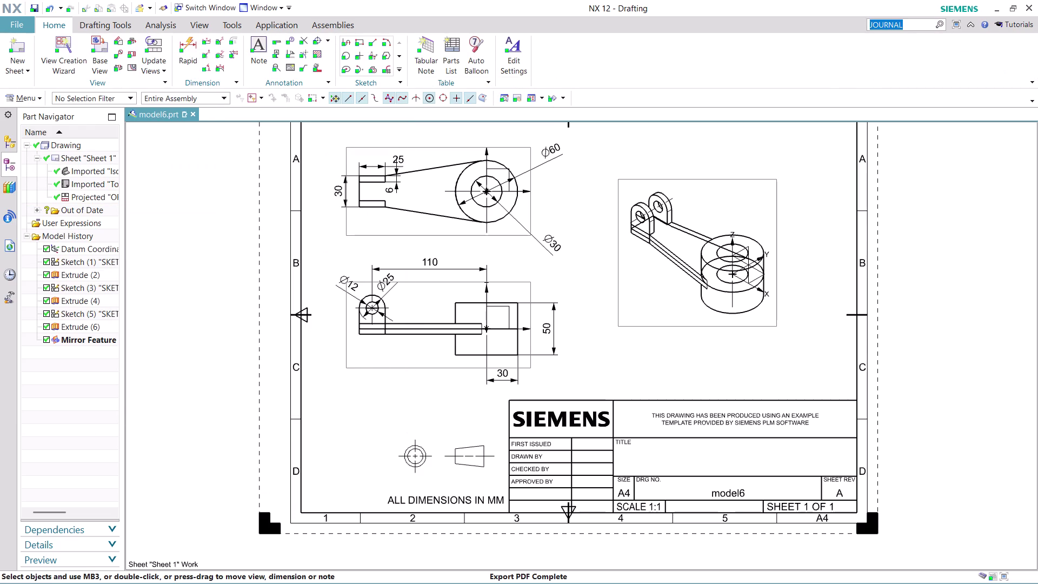
Search Command Finder for 'journal' and choose Stop Journal Recording from the results.
key(Return)
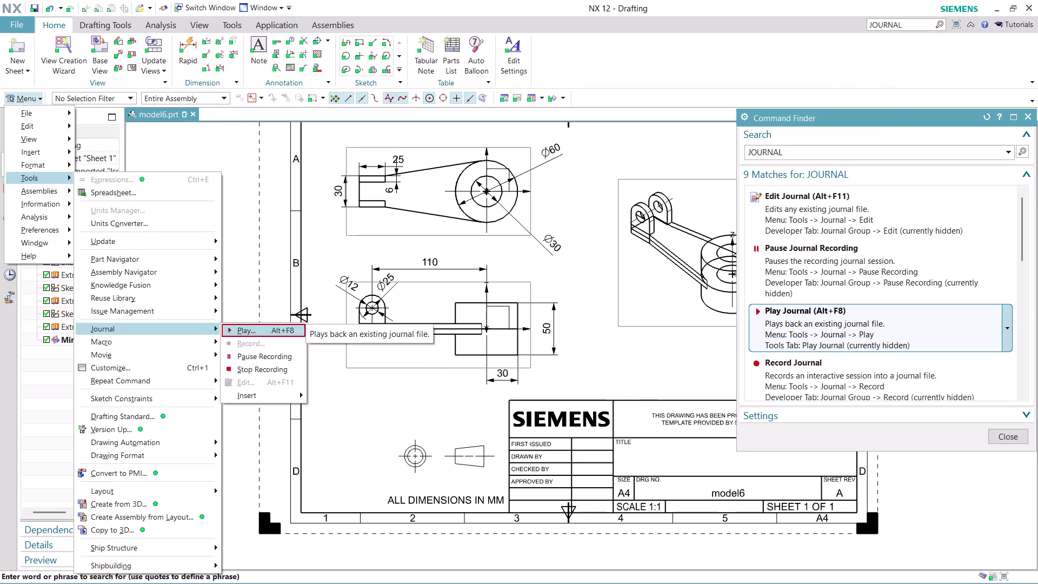
scroll(down, 3)
scroll(down, 3)
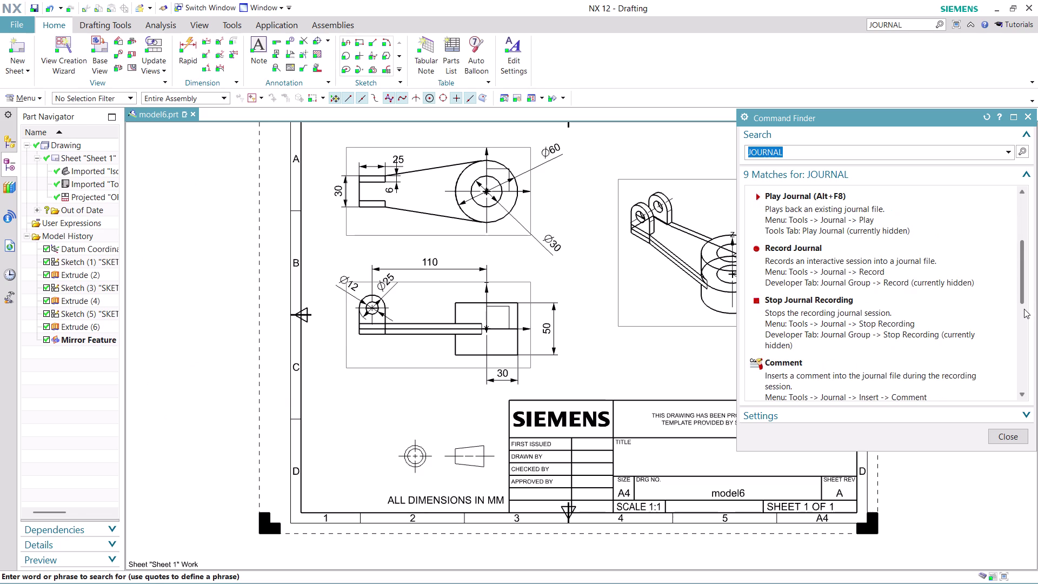
click(842, 310)
click(841, 310)
click(842, 310)
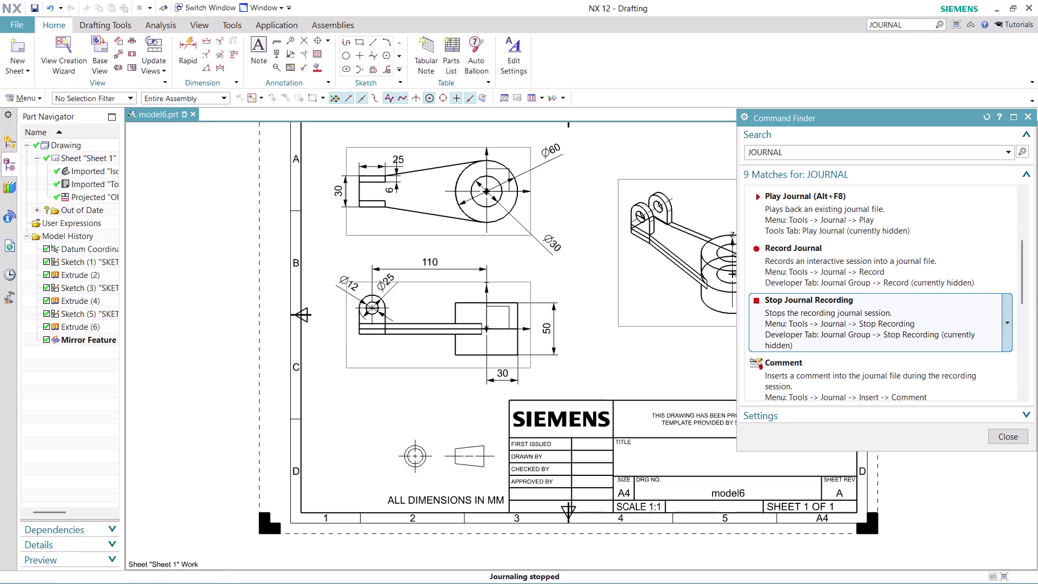